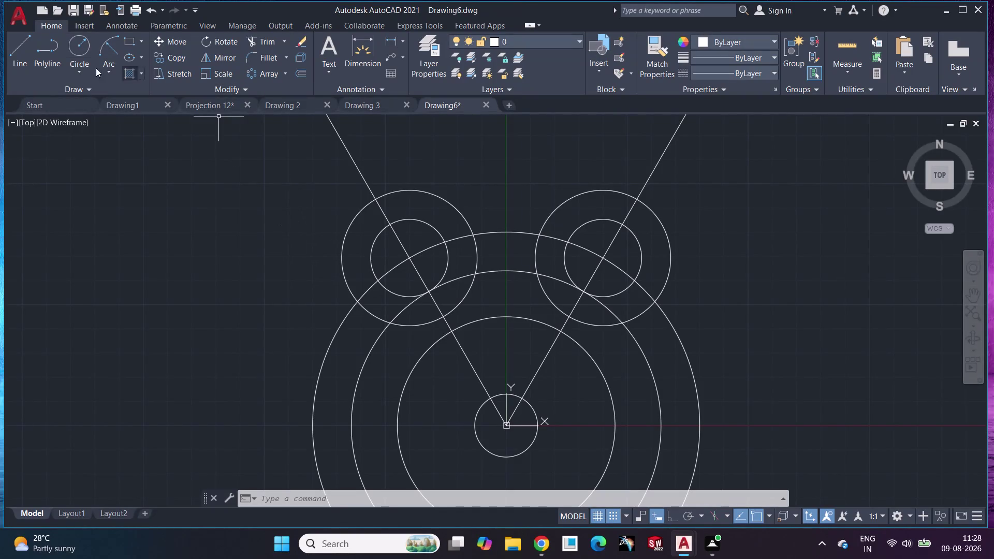
Draw radius-108 and radius-96 circles sharing the central circle's centre.
click(73, 46)
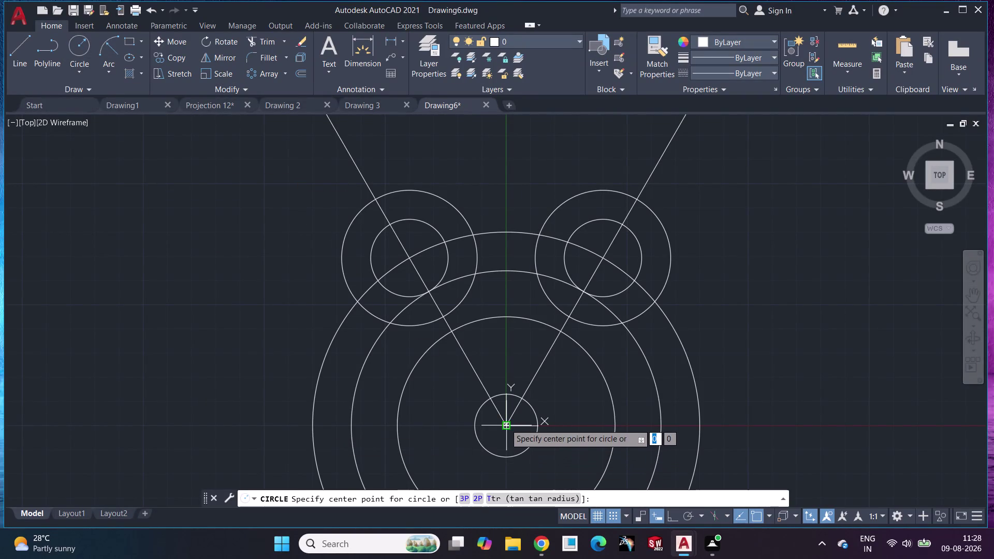
click(505, 424)
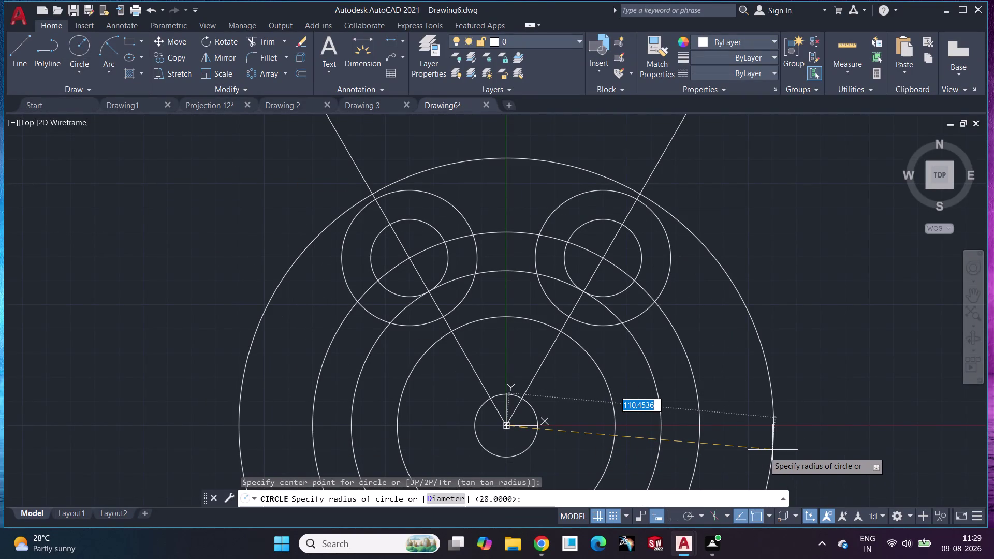
middle_drag(760, 450, 752, 389)
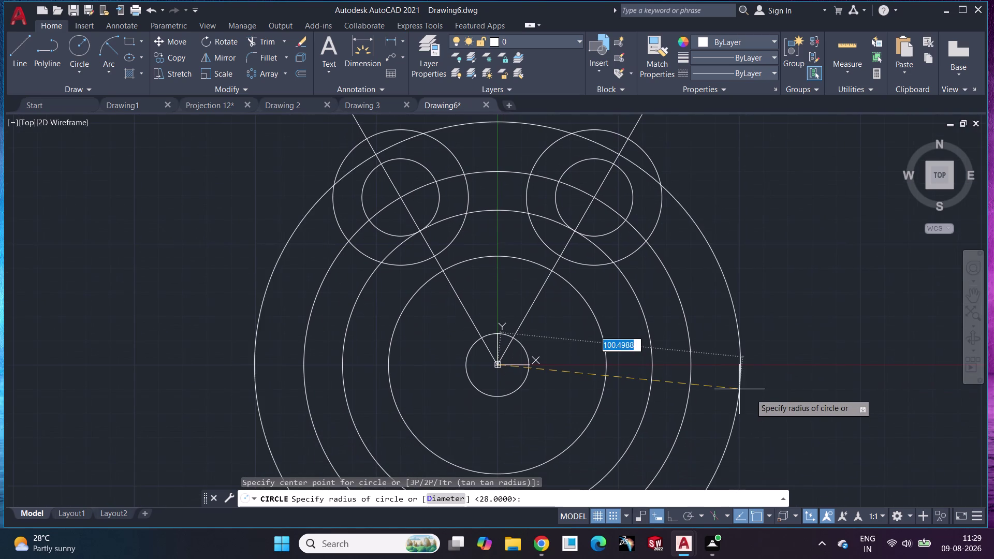
text(108)
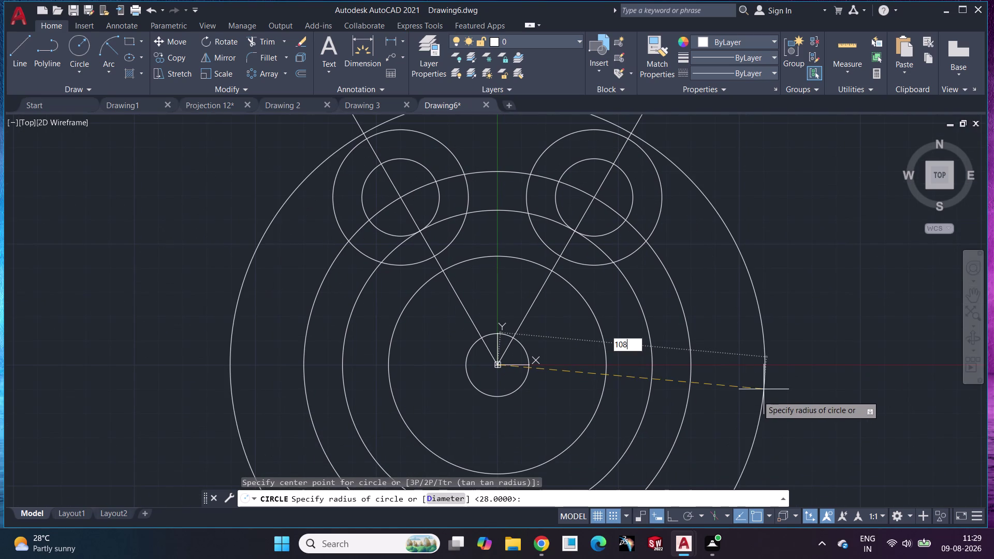
key(Return)
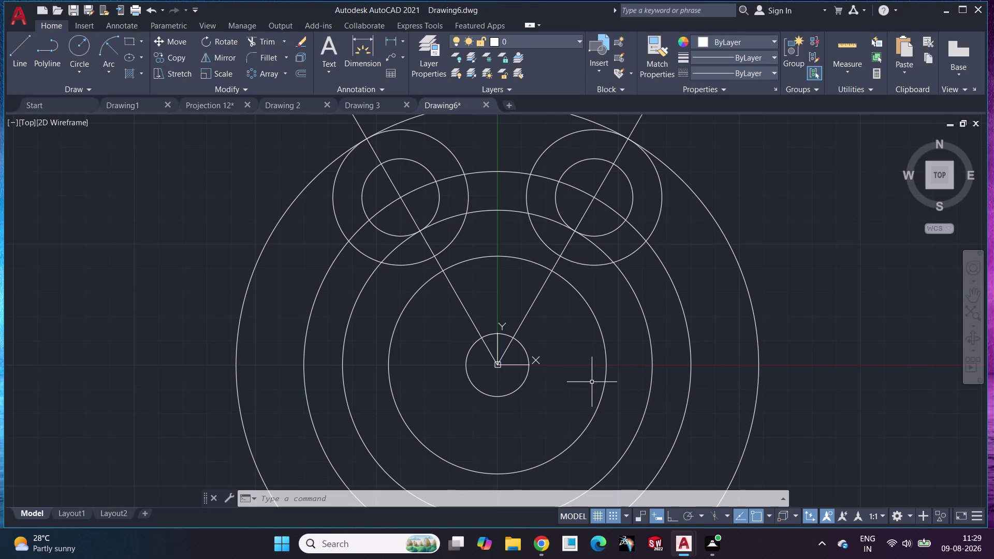
click(77, 44)
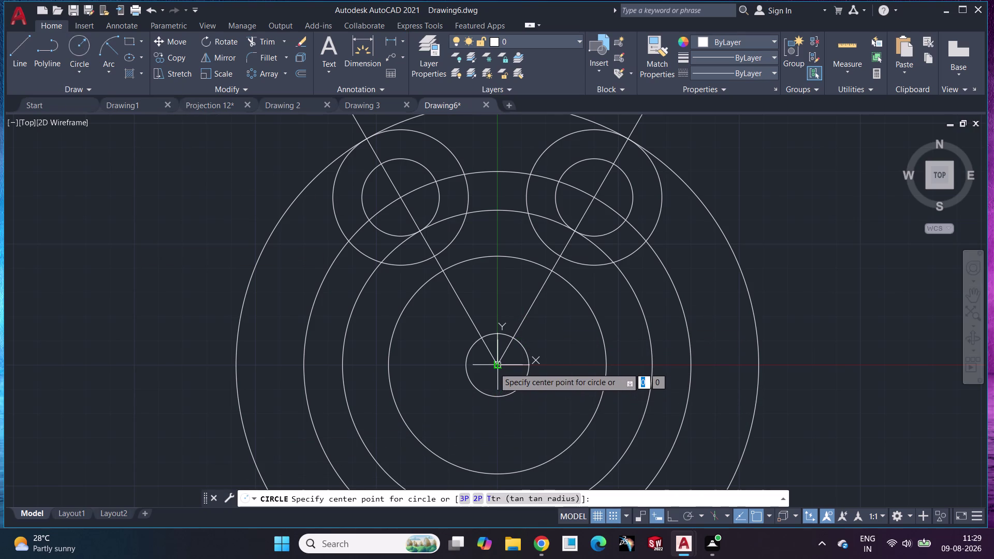
drag(494, 367, 510, 385)
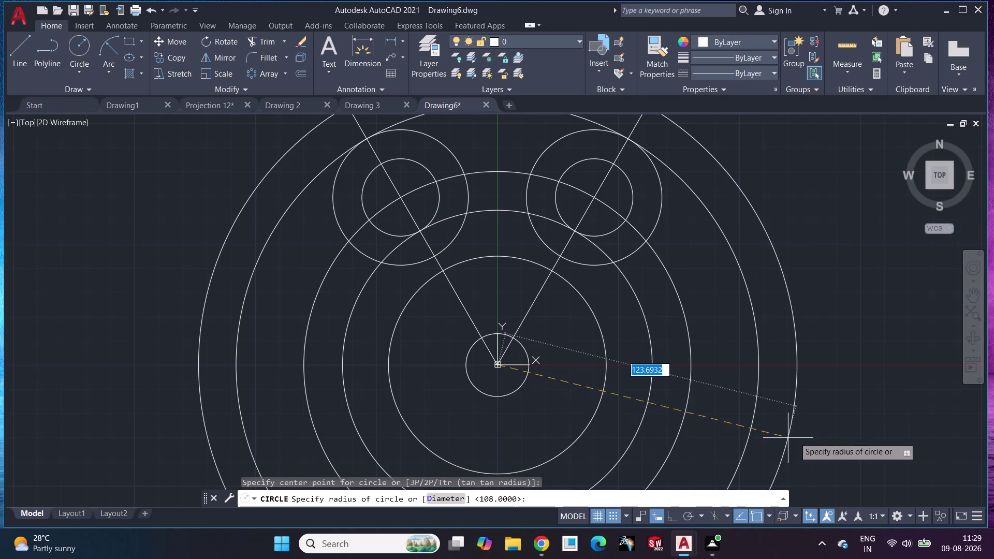
text(96)
key(Return)
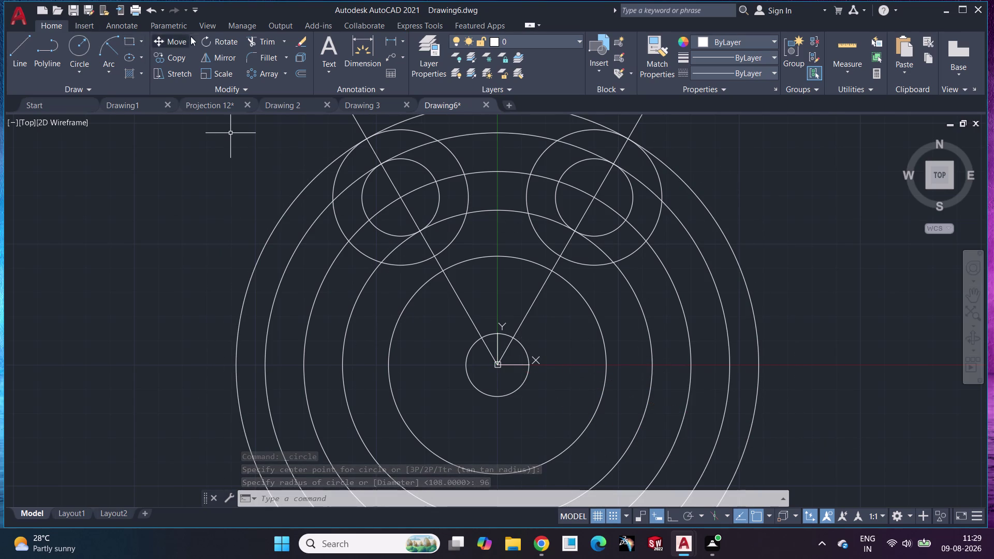
click(268, 44)
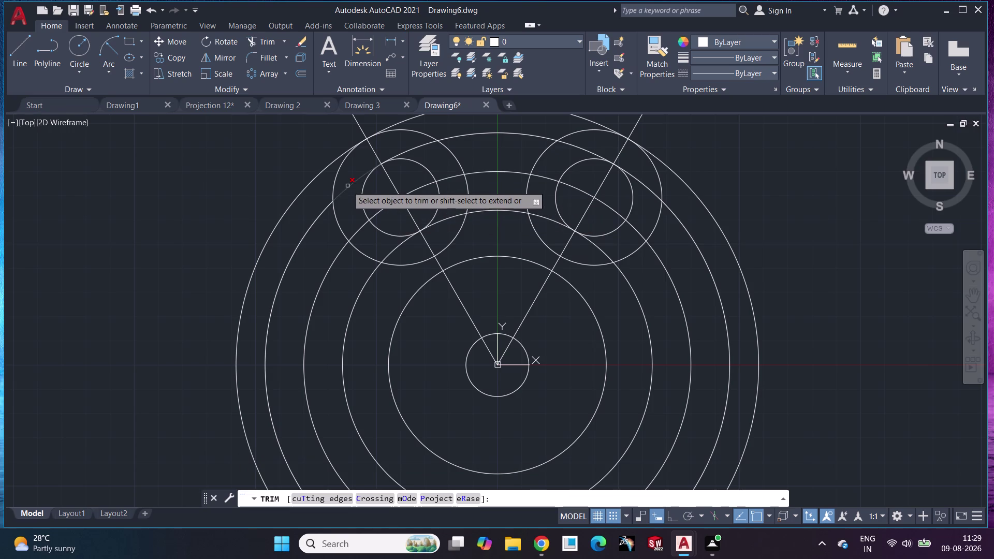
click(347, 186)
click(362, 230)
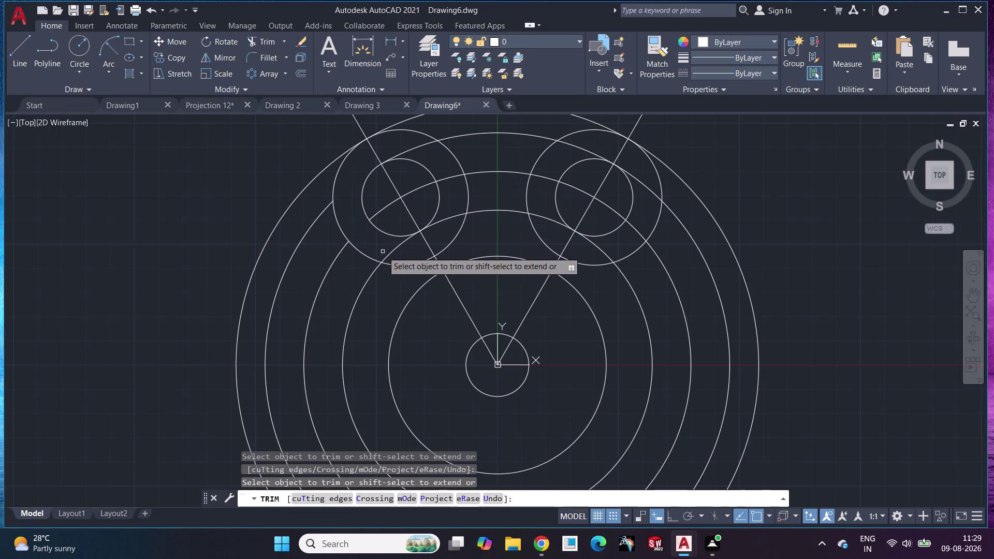
click(395, 250)
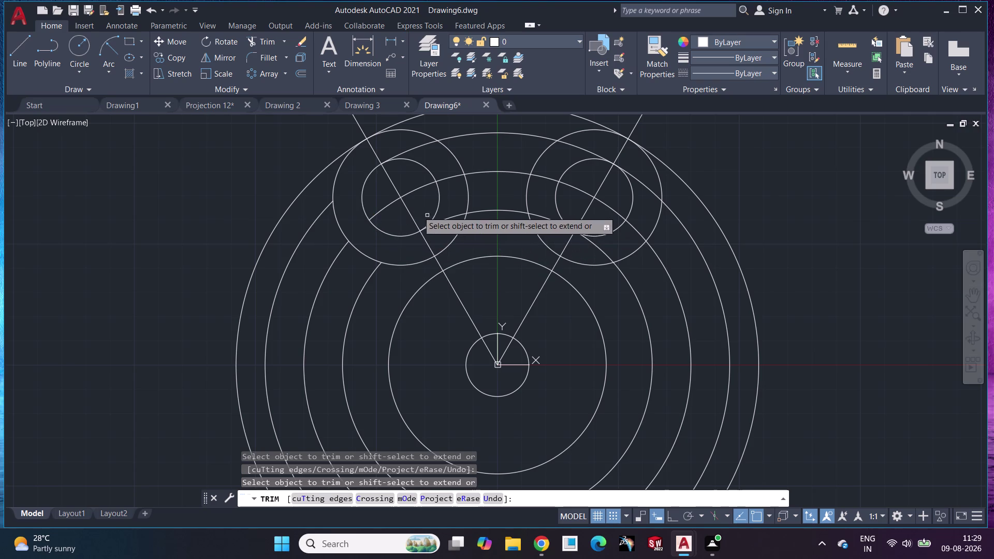
click(418, 191)
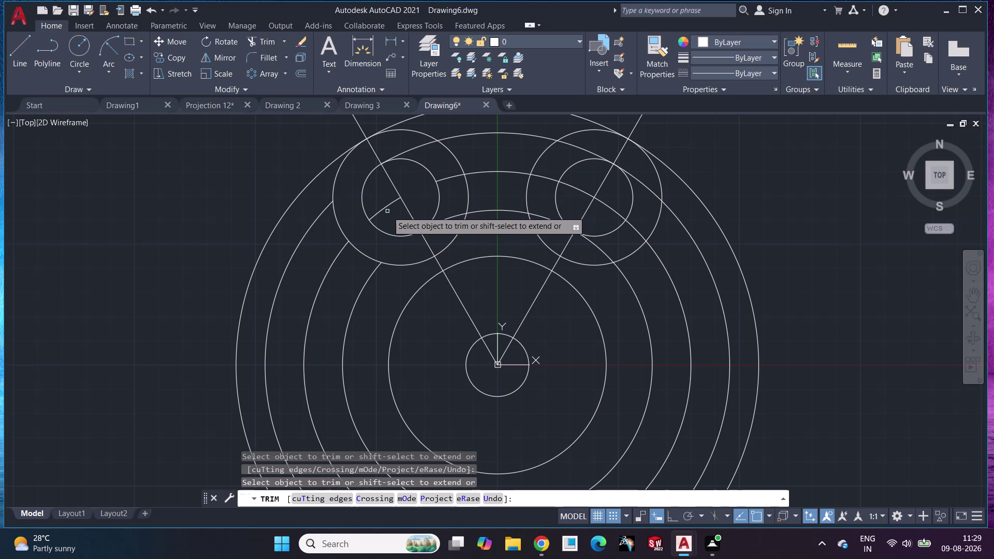
click(385, 209)
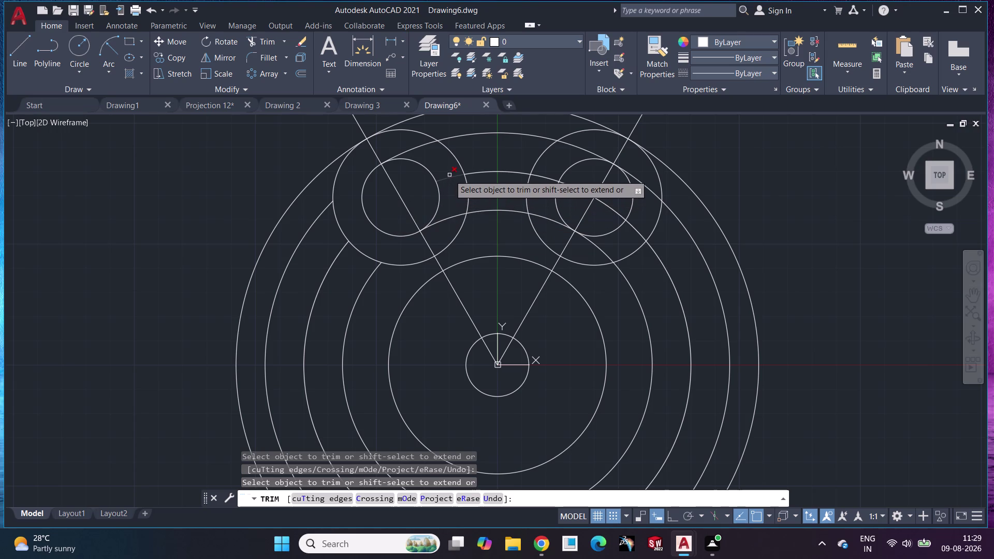
click(450, 177)
middle_drag(515, 176, 464, 239)
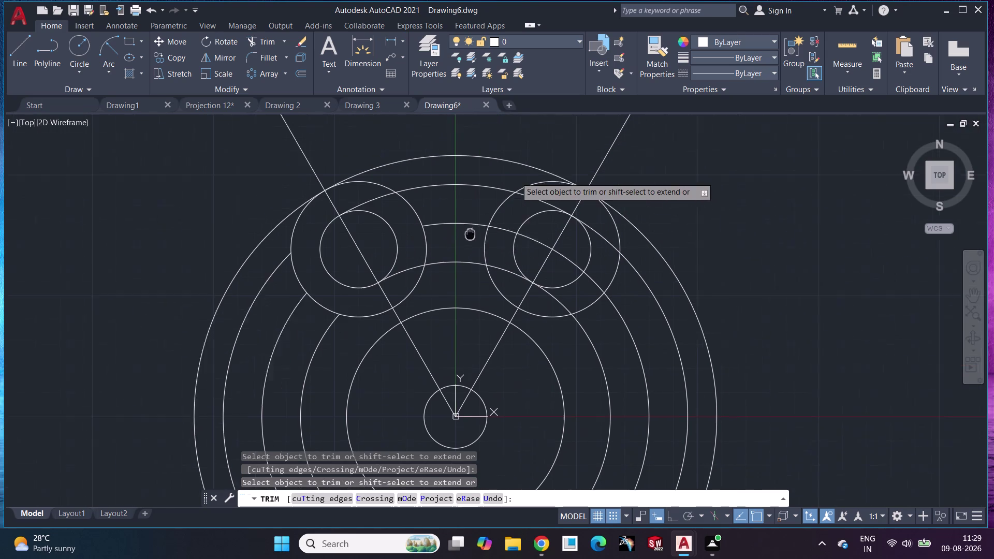
middle_drag(464, 239, 446, 251)
click(386, 228)
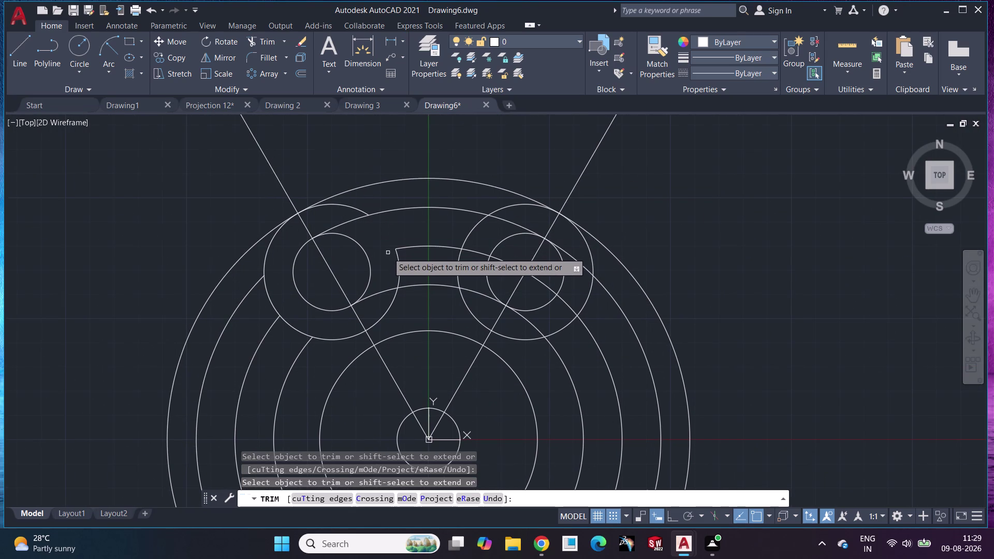
click(396, 263)
click(414, 249)
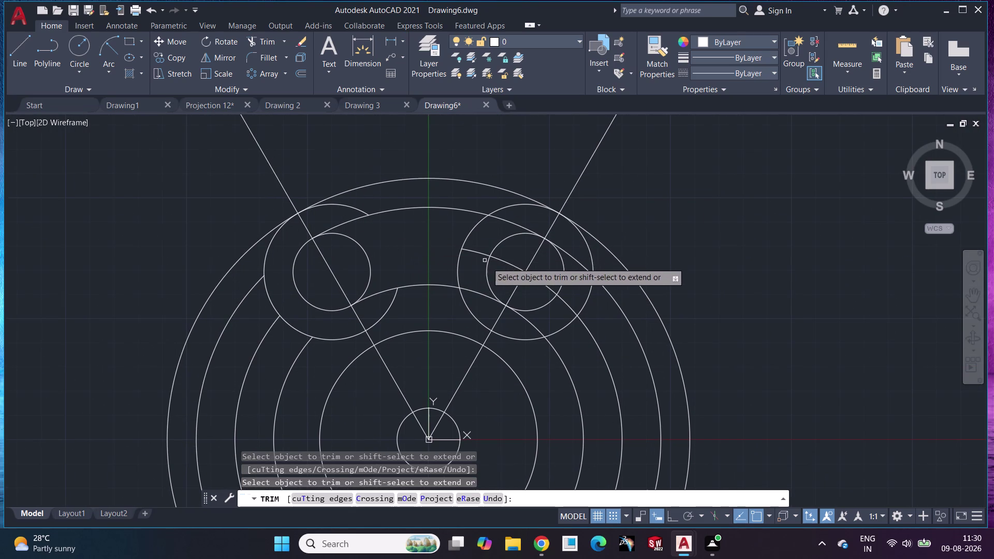
click(474, 232)
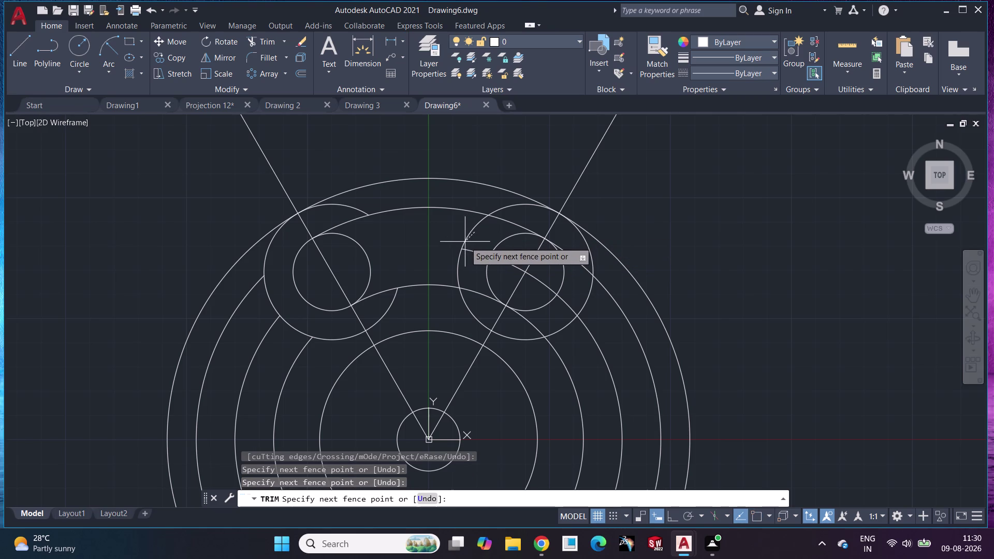
key(Escape)
key(space)
click(472, 232)
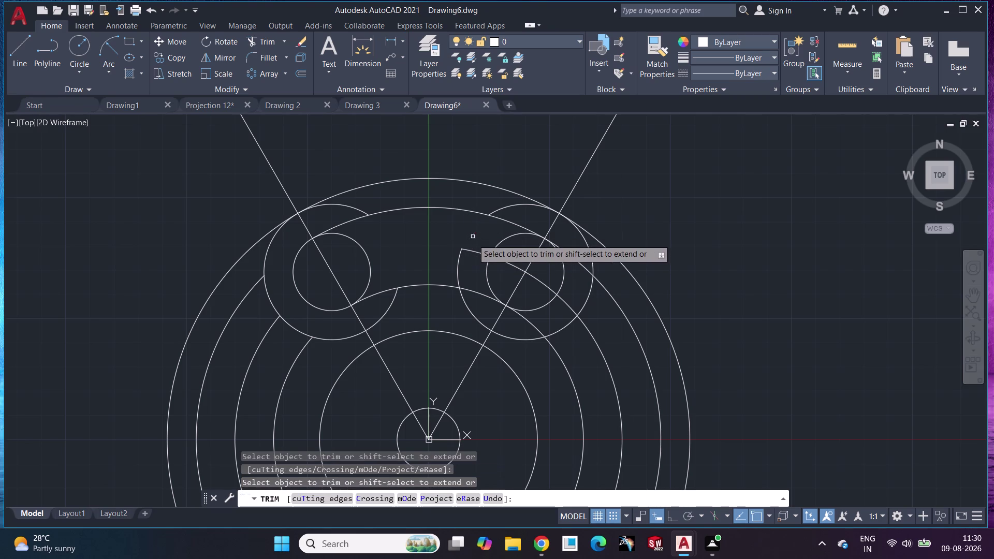
click(457, 266)
click(471, 249)
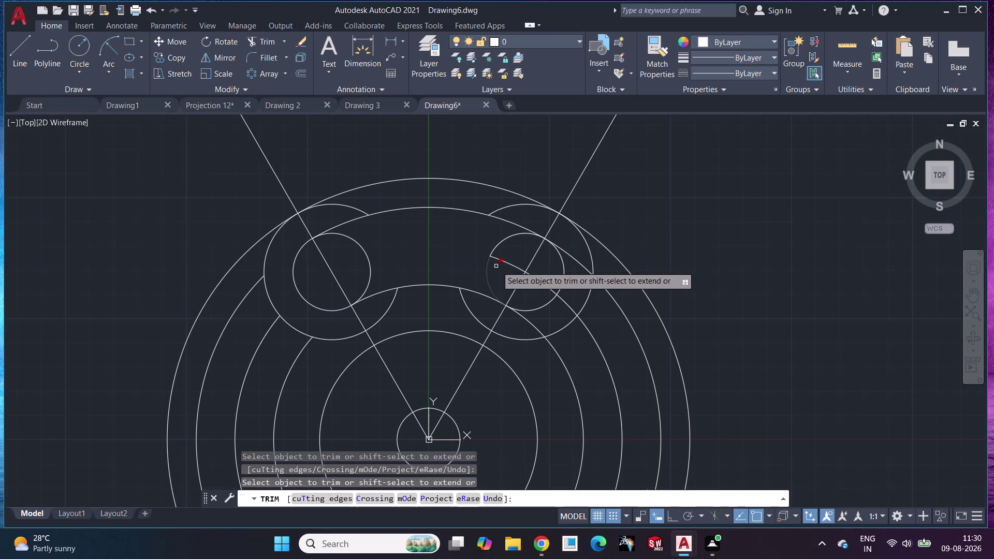
click(508, 262)
click(546, 287)
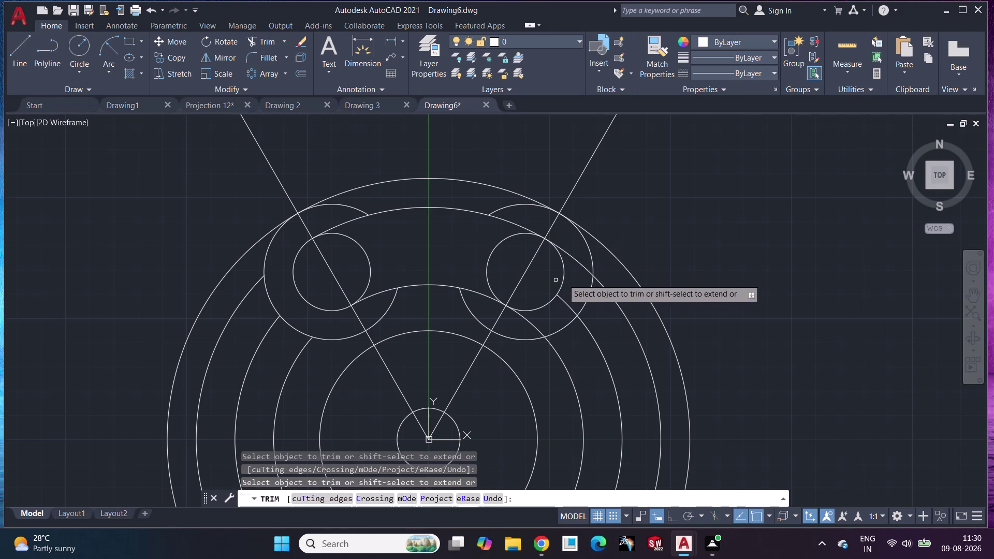
click(519, 204)
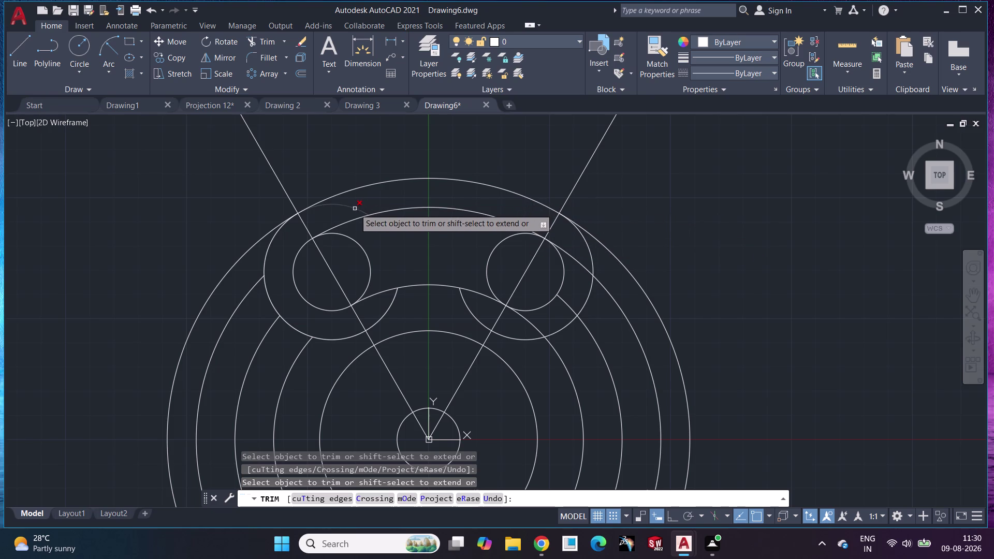
click(355, 210)
middle_drag(450, 307, 451, 278)
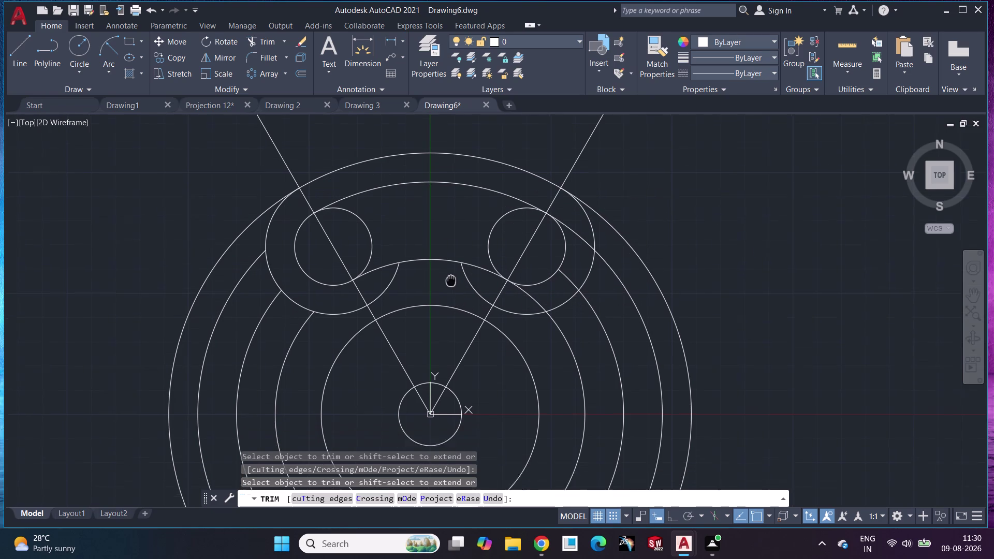
middle_drag(451, 278, 449, 266)
click(573, 217)
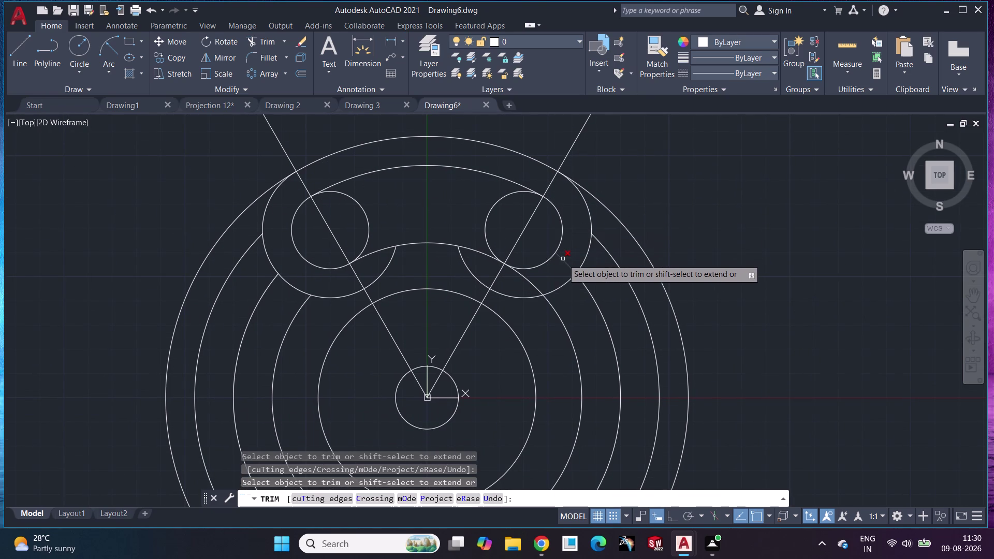
click(562, 259)
click(531, 282)
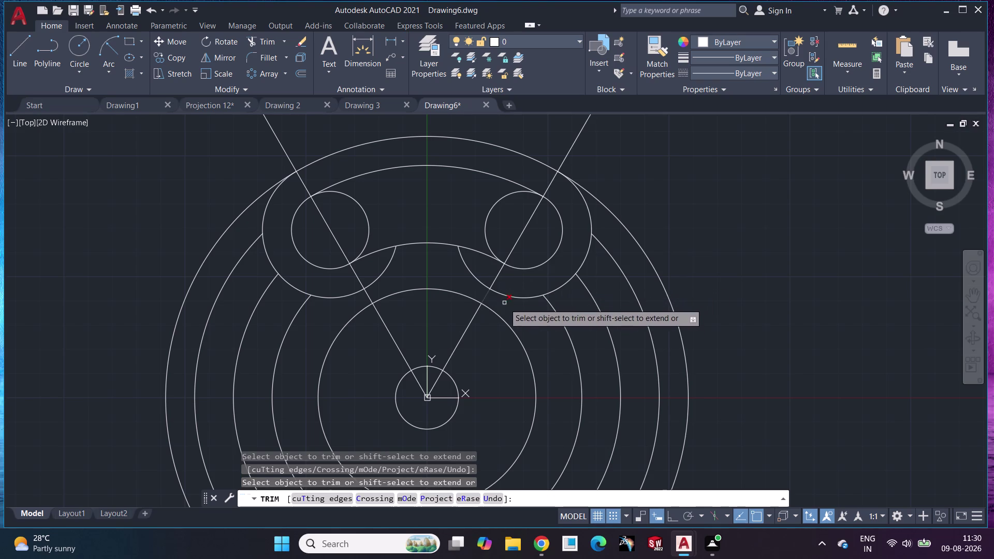
click(568, 151)
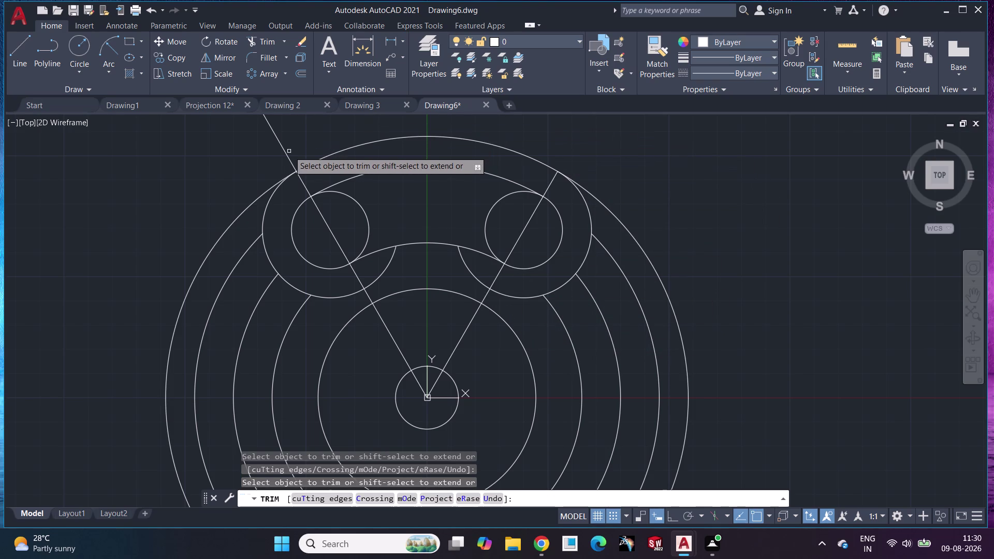
click(289, 154)
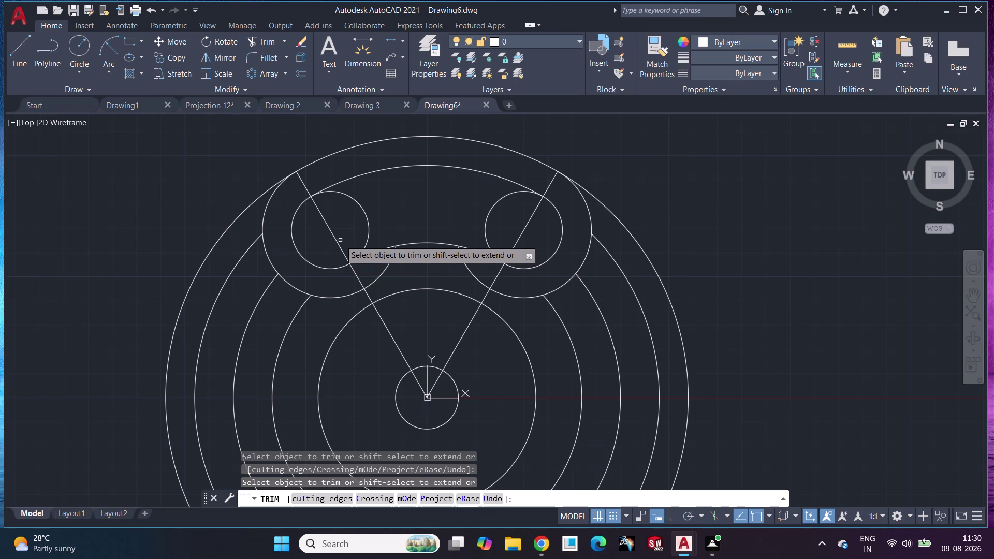
key(ctrl+z)
key(ctrl+z)
key(ctrl+z)
key(ctrl+z)
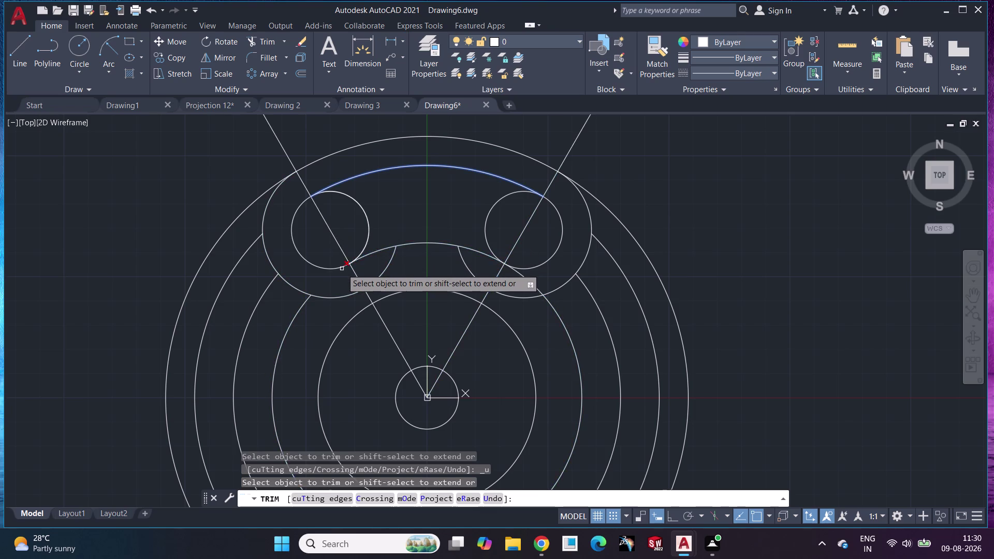
key(ctrl+z)
key(ctrl+z)
key(ctrl+z)
key(ctrl+z)
key(ctrl+z)
key(ctrl+z)
key(ctrl+z)
key(ctrl+z)
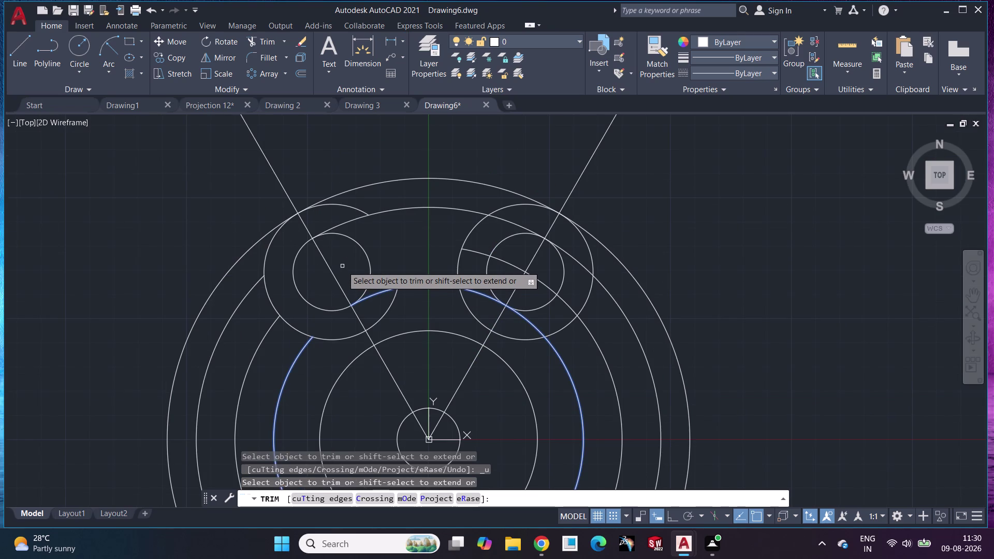
key(ctrl+z)
key(ctrl+z)
key(ctrl+z)
key(ctrl+z)
key(ctrl+z)
key(ctrl+z)
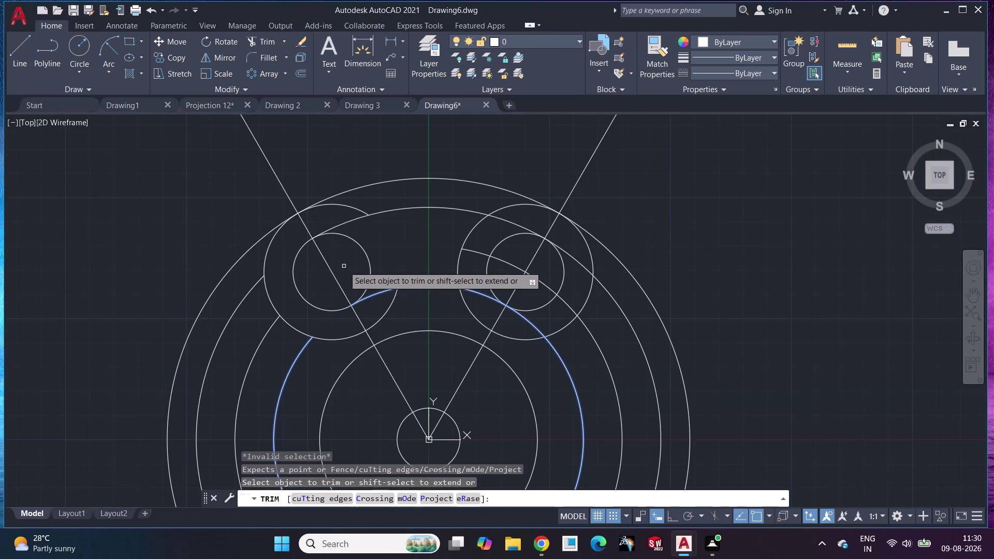
key(Escape)
key(ctrl+z)
key(ctrl+z)
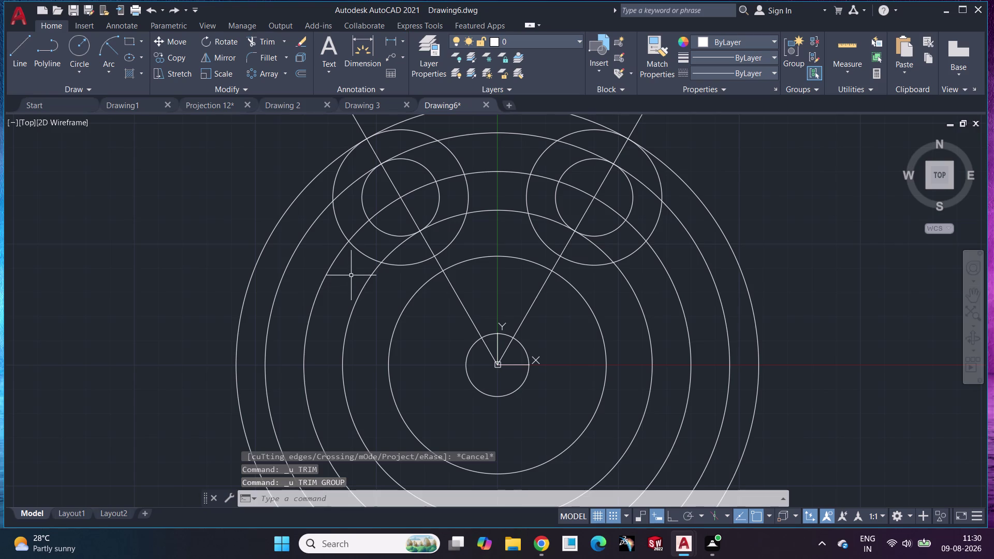
middle_drag(442, 217, 403, 277)
Trim the excess ring arcs around the left small circle.
click(259, 42)
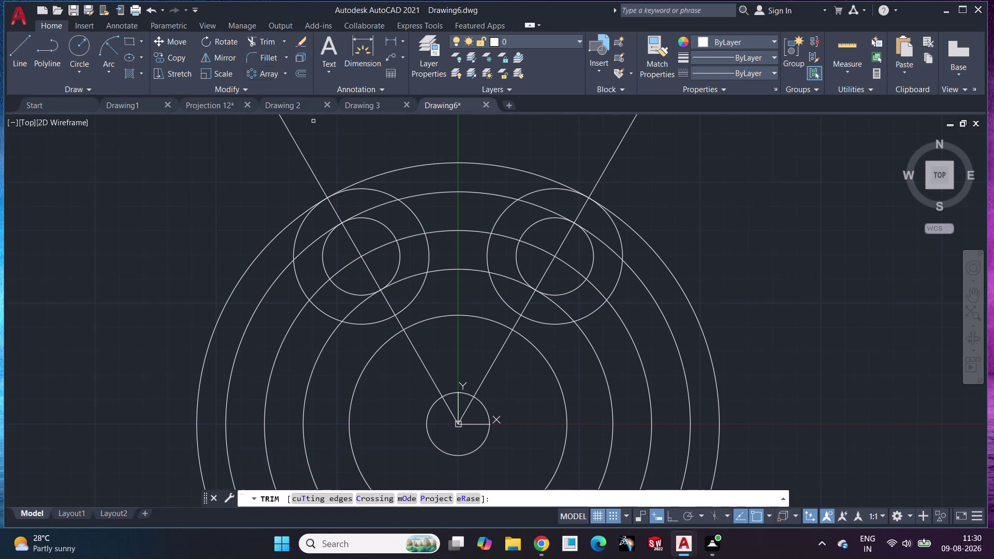
click(313, 242)
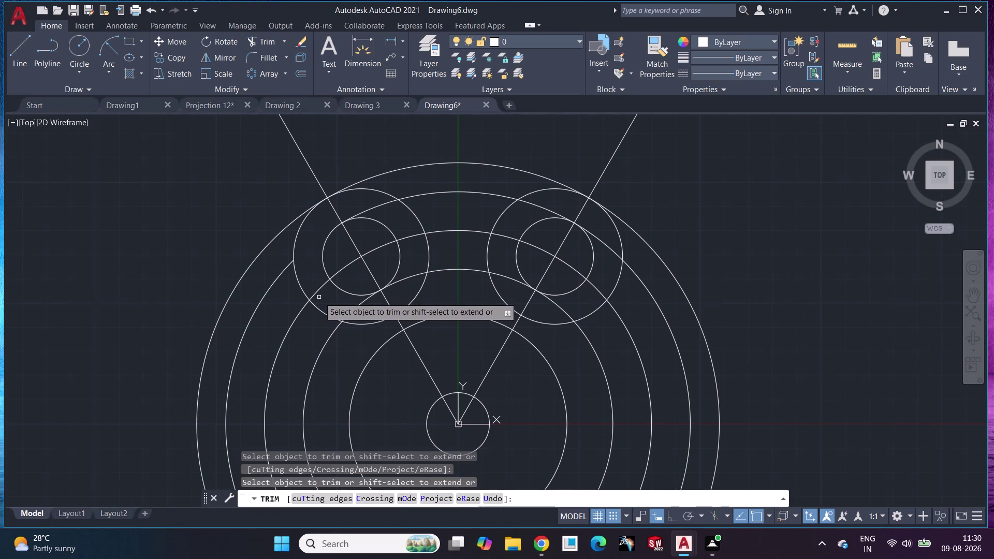
click(320, 292)
click(357, 311)
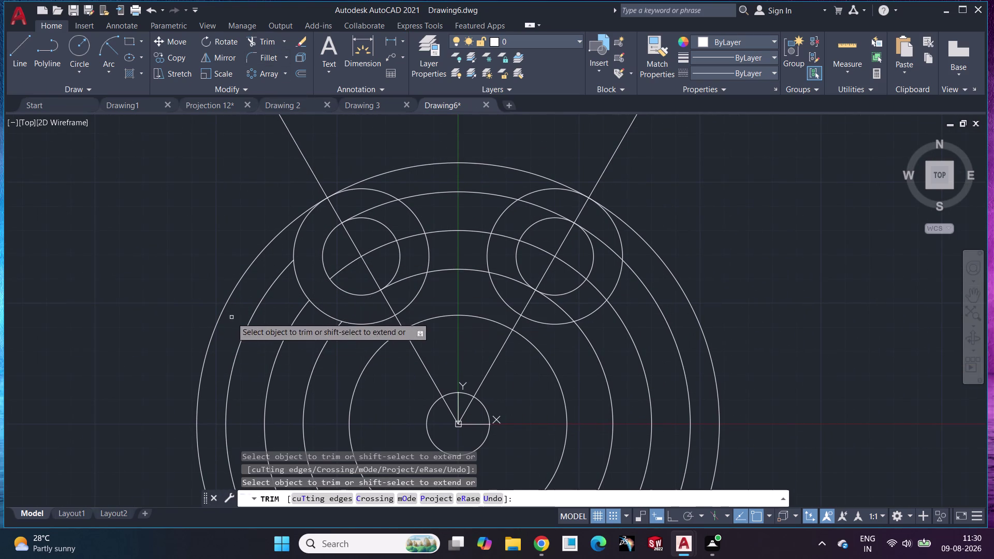
click(257, 313)
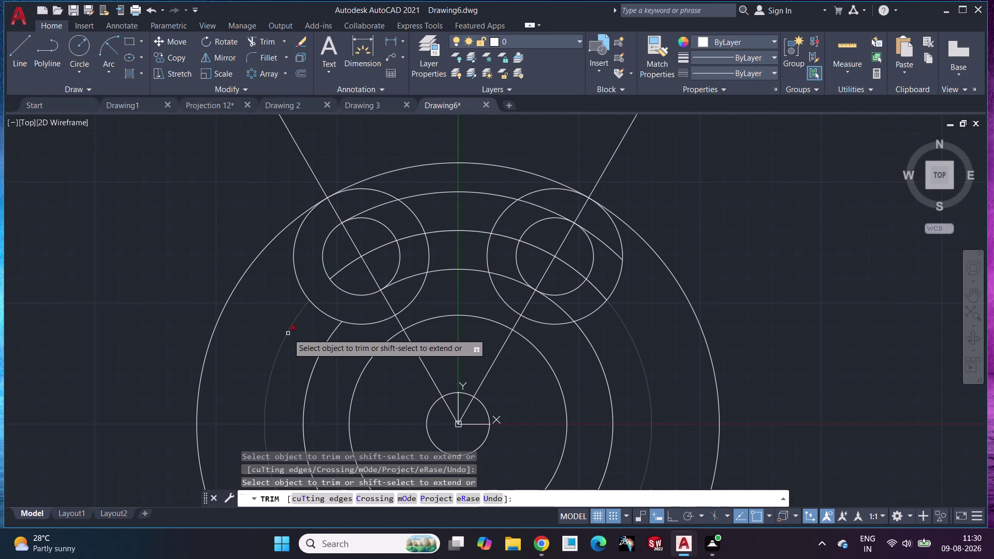
click(287, 333)
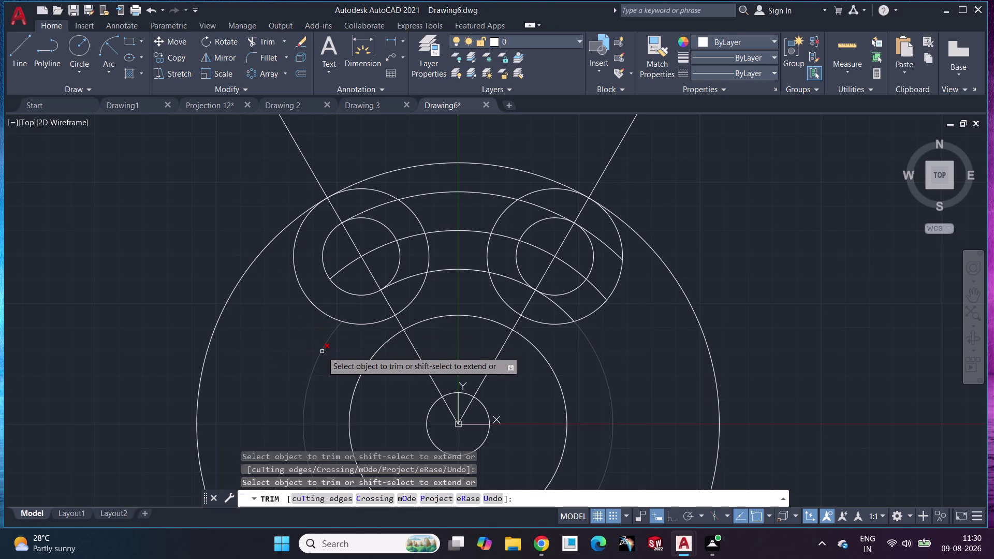
click(323, 352)
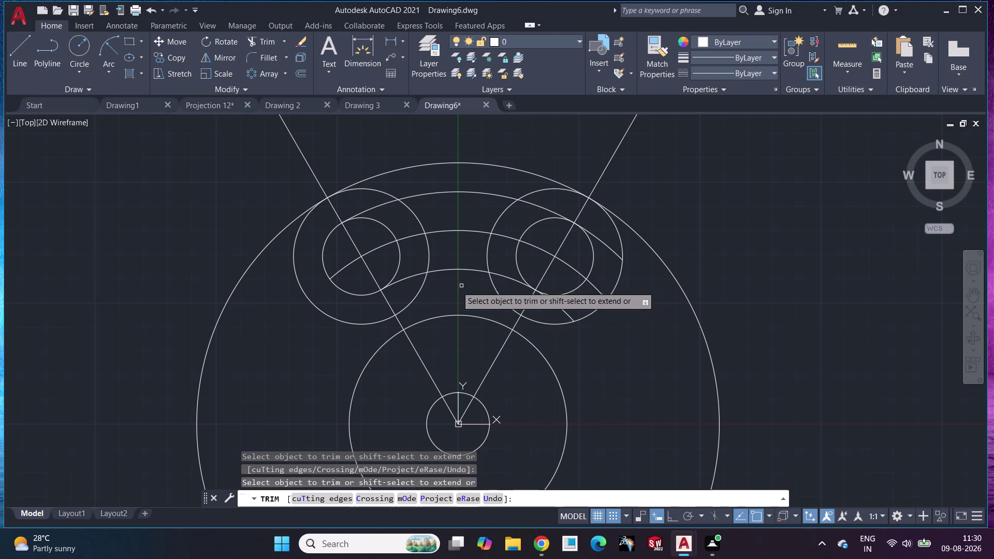
Trim the excess arcs around the right small circle, inside the band and the large outer ring.
click(614, 249)
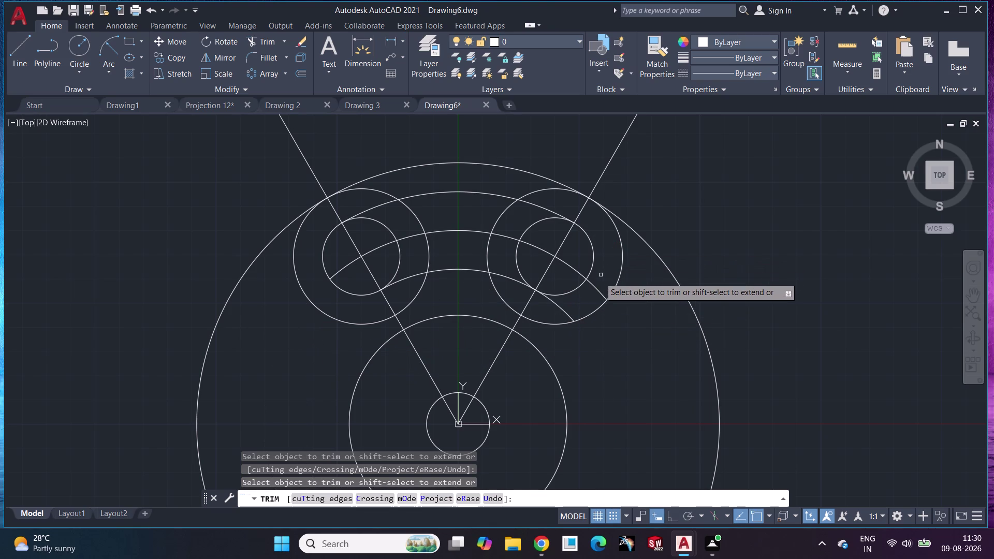
click(597, 292)
click(563, 313)
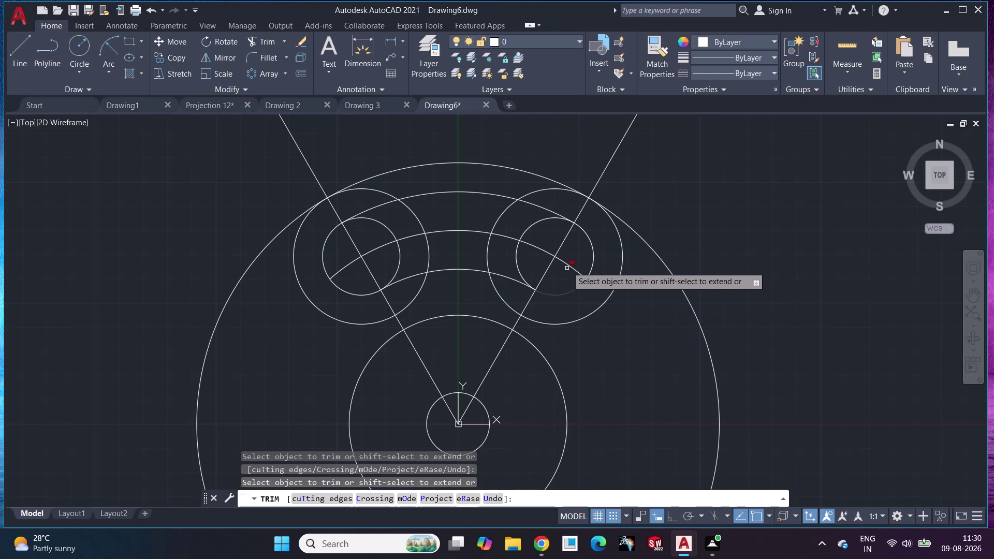
click(413, 216)
click(428, 258)
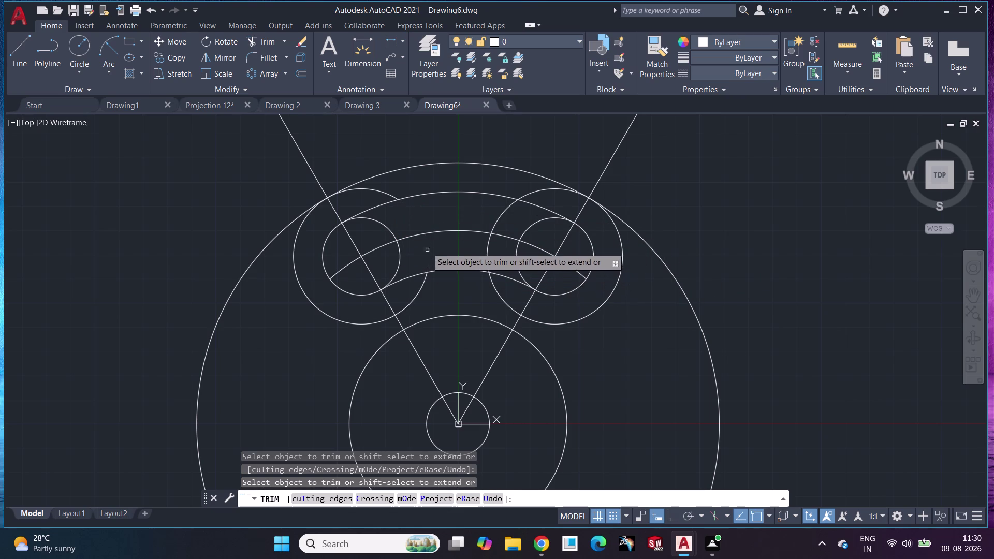
click(382, 195)
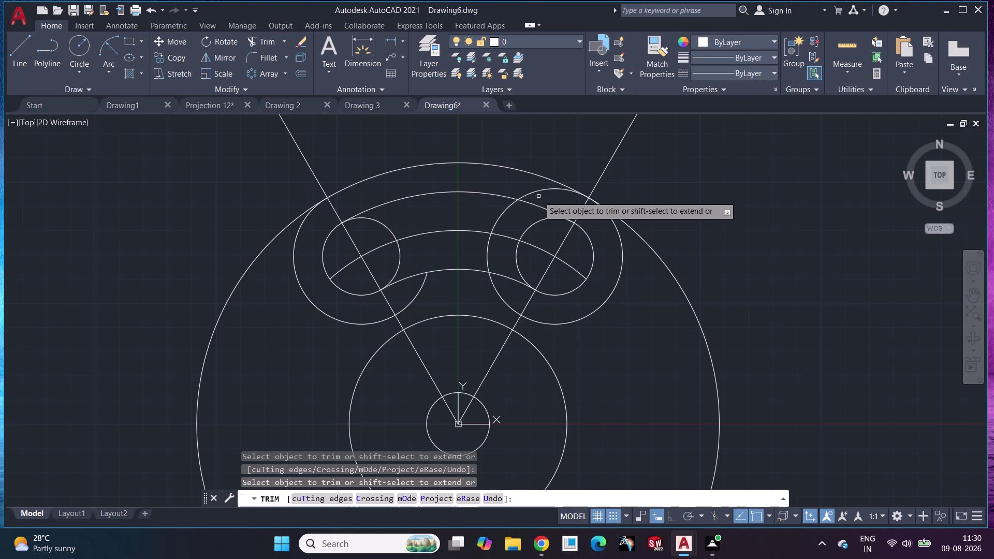
click(538, 193)
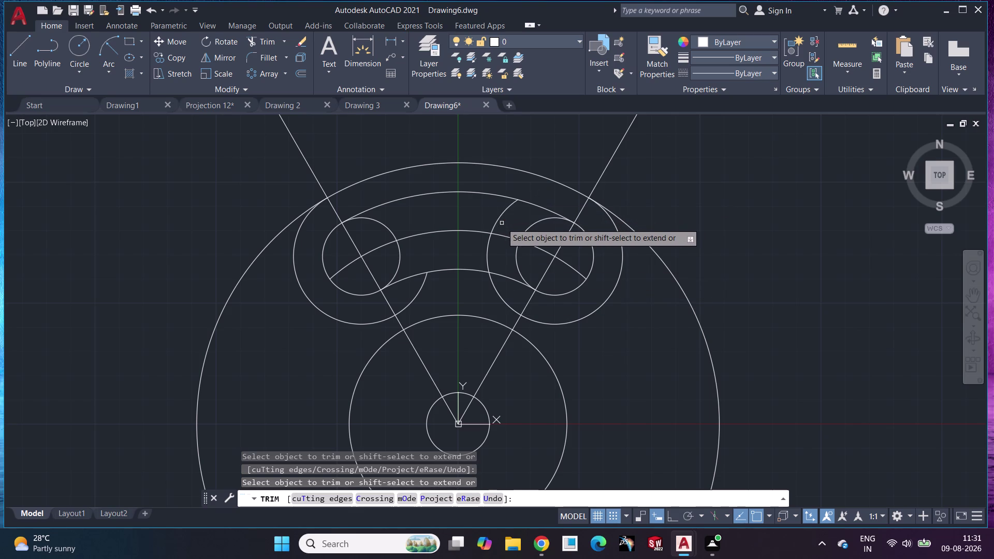
click(502, 217)
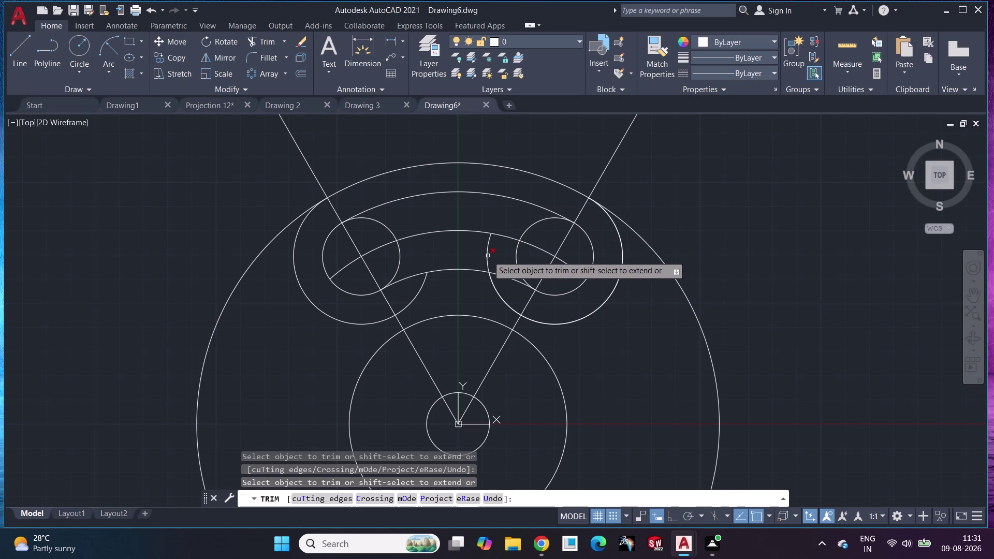
click(488, 256)
click(649, 244)
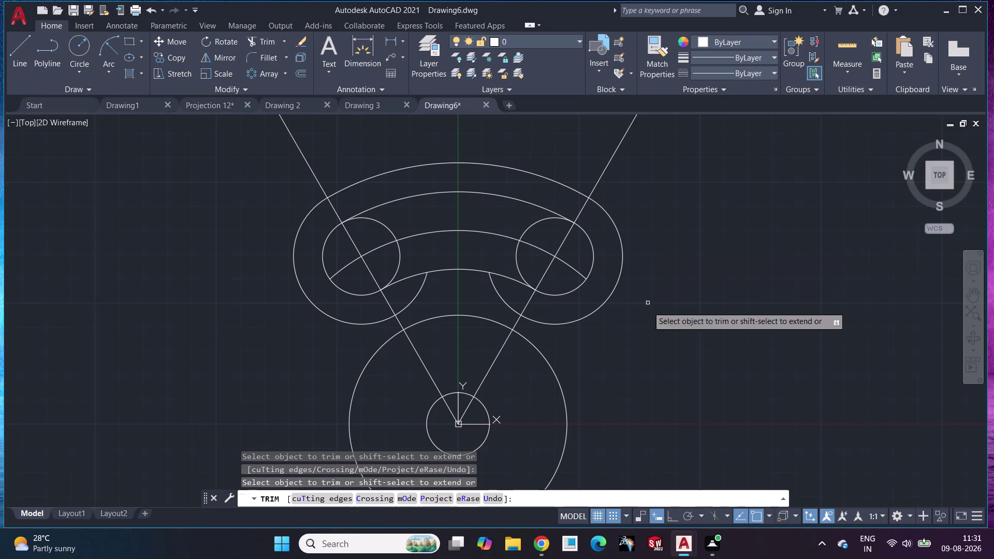
Pan and zoom to review the trimmed band, then end Trim.
middle_drag(648, 320, 641, 226)
scroll(down, 3)
middle_drag(650, 278, 637, 306)
scroll(up, 3)
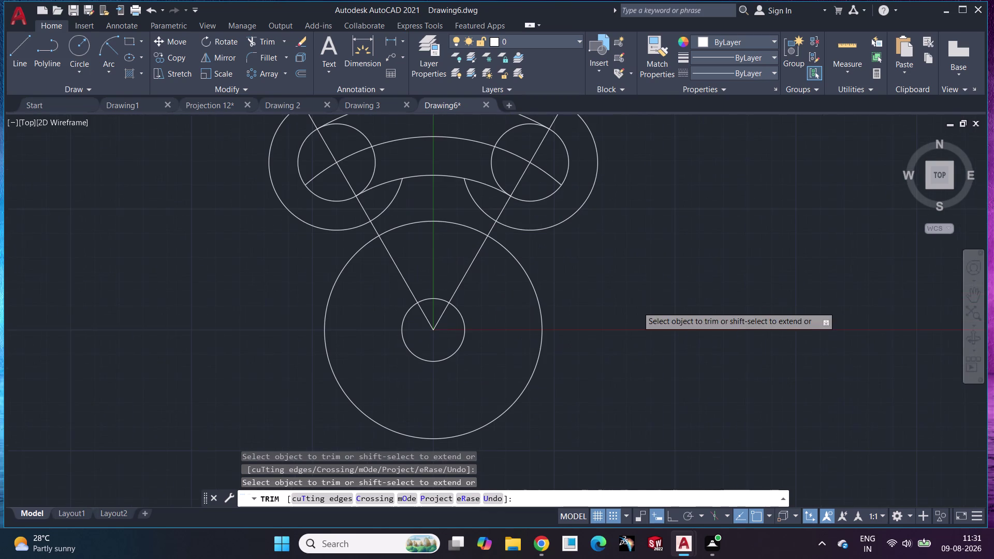
scroll(down, 3)
middle_drag(630, 321, 615, 328)
middle_click(616, 327)
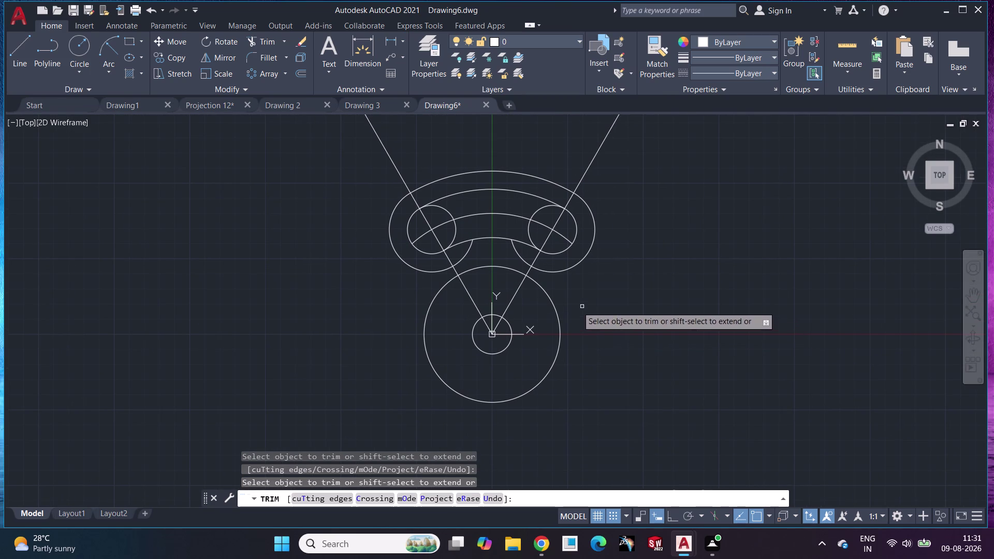
scroll(up, 3)
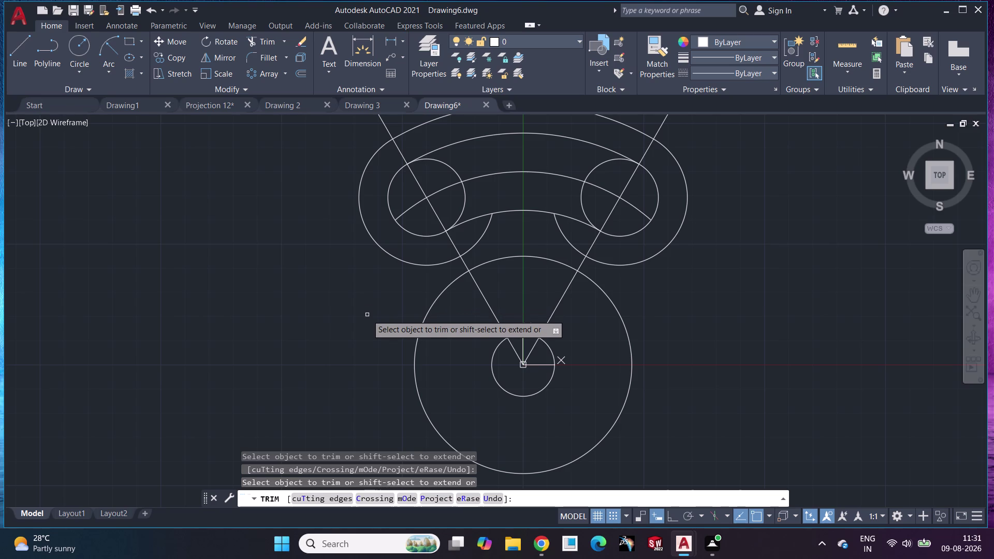
key(Escape)
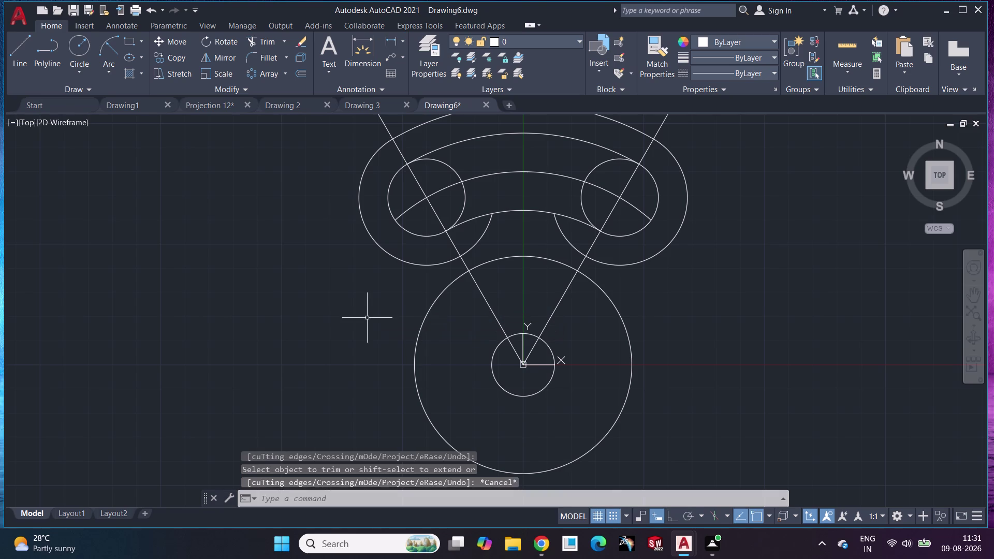
Start a Tan-Tan-Radius circle with Ortho turned on, then cancel it.
click(73, 74)
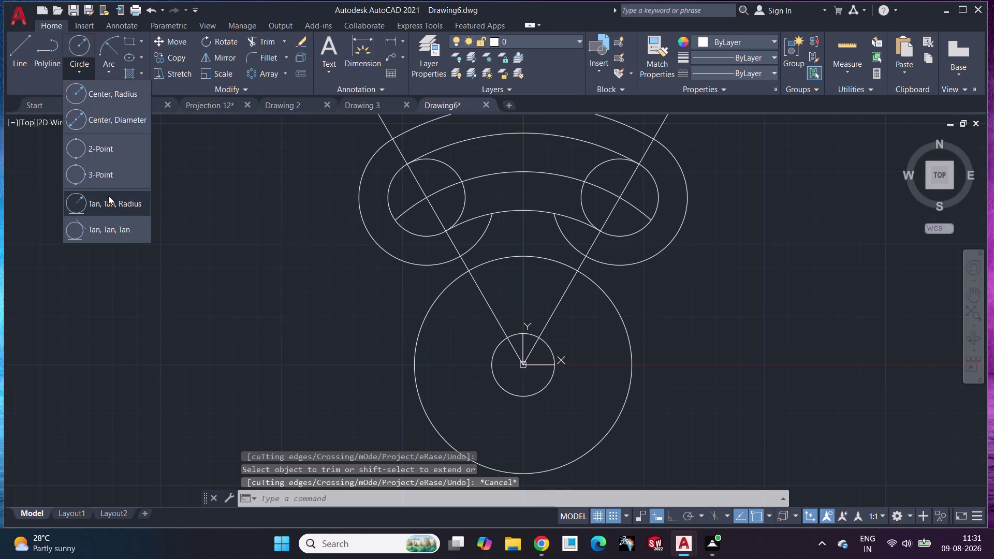
click(108, 200)
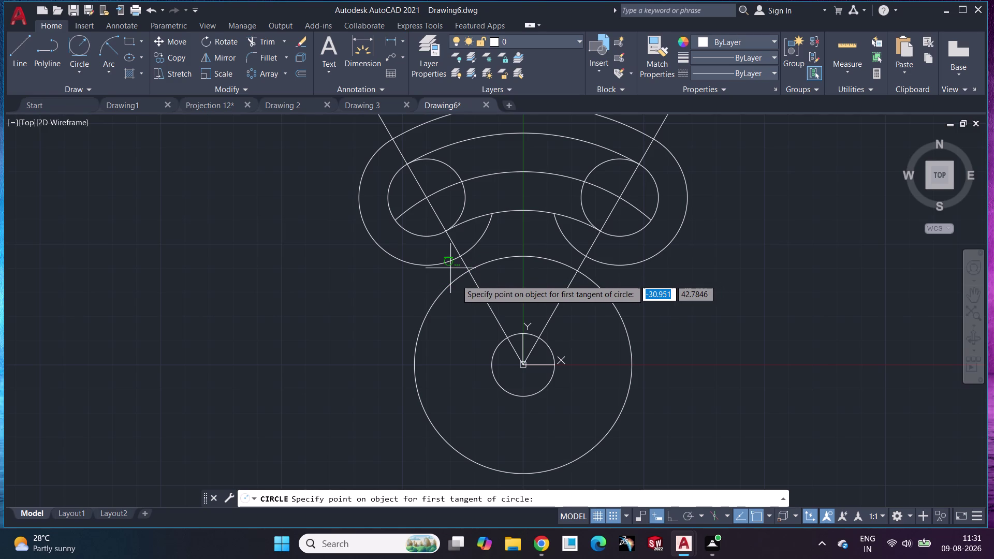
key(F8)
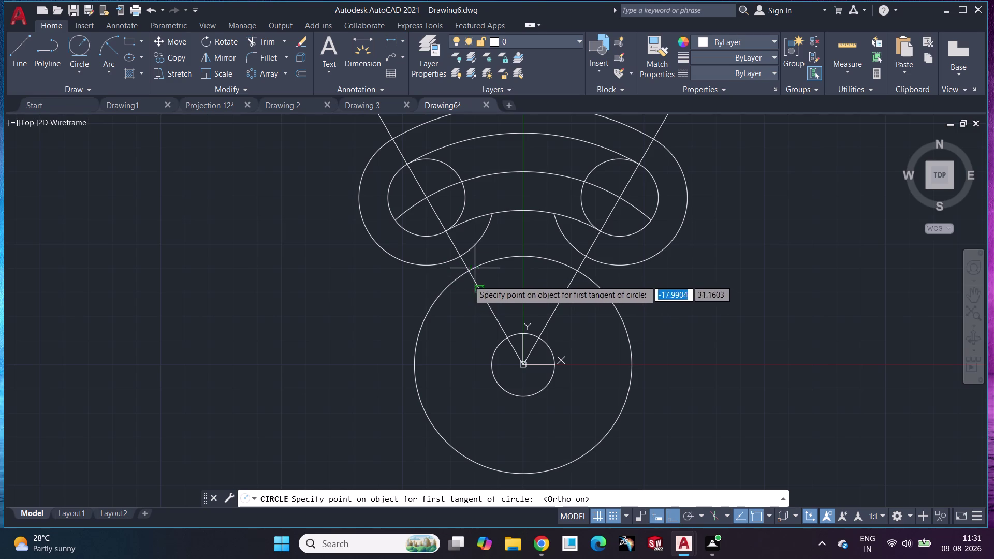
key(F12)
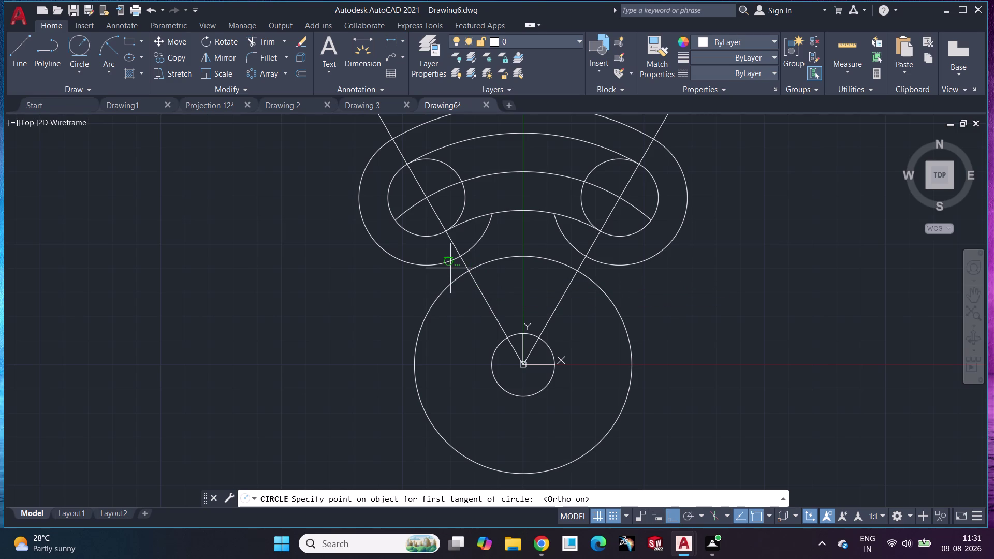
scroll(up, 3)
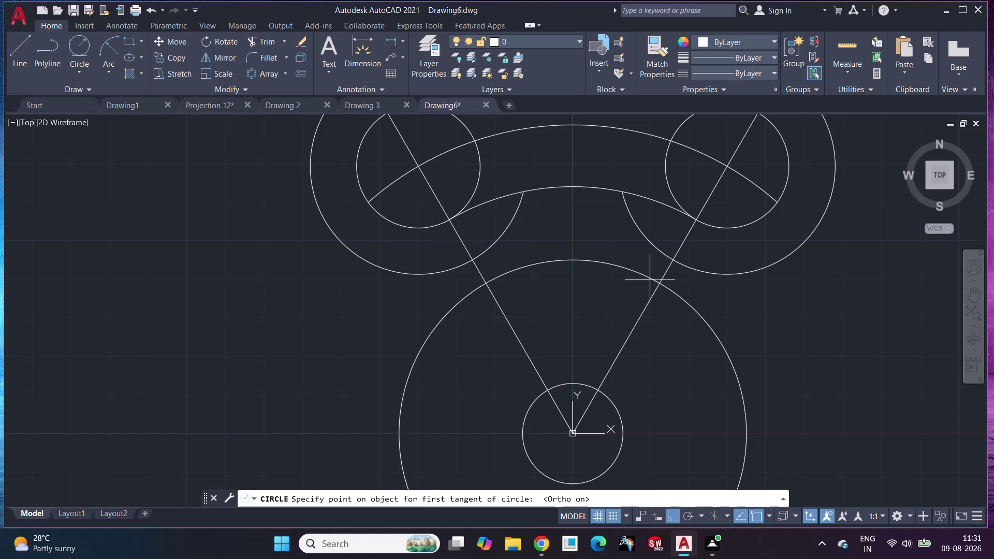
key(Escape)
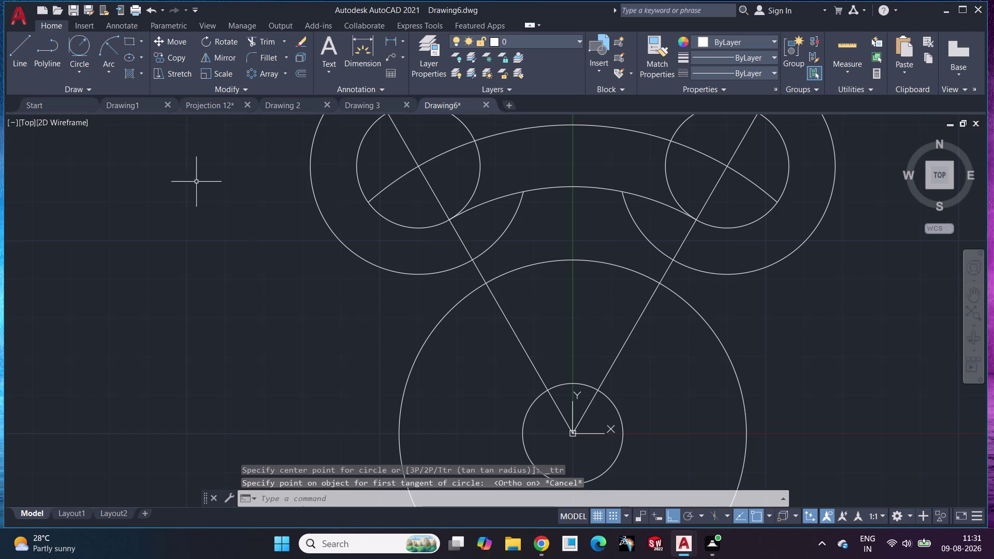
Retry a Tan-Tan-Radius circle on the band, cancel it, and toggle Ortho and object snap.
click(87, 71)
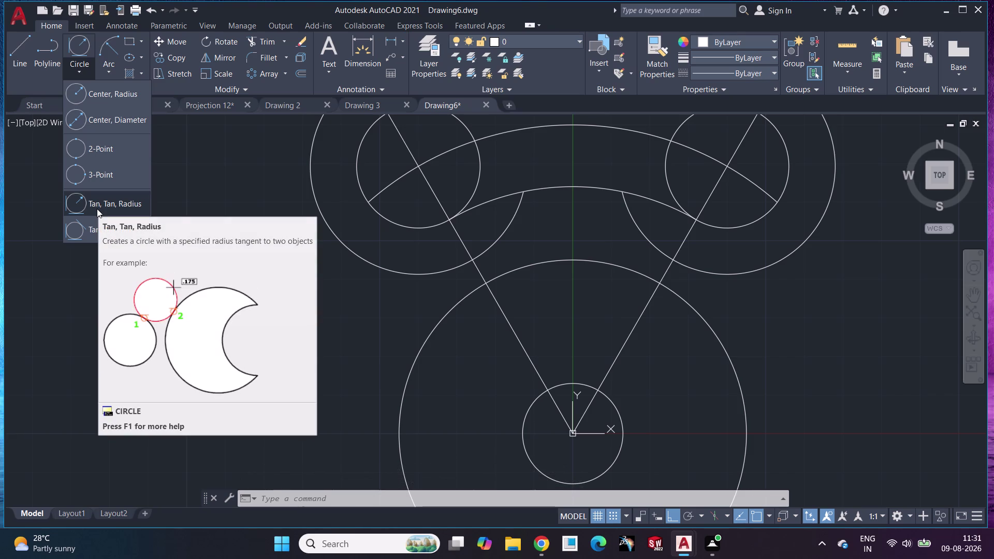
click(105, 200)
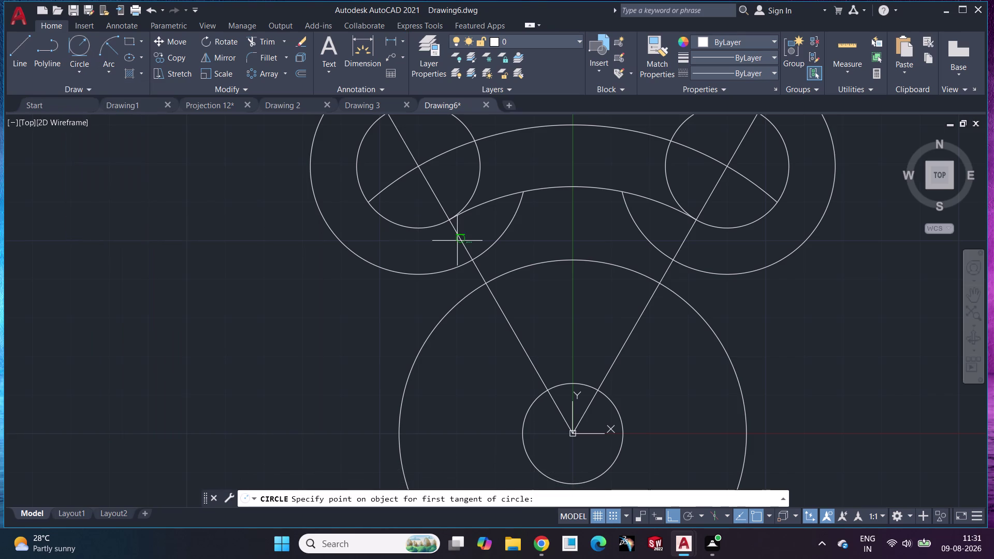
click(411, 266)
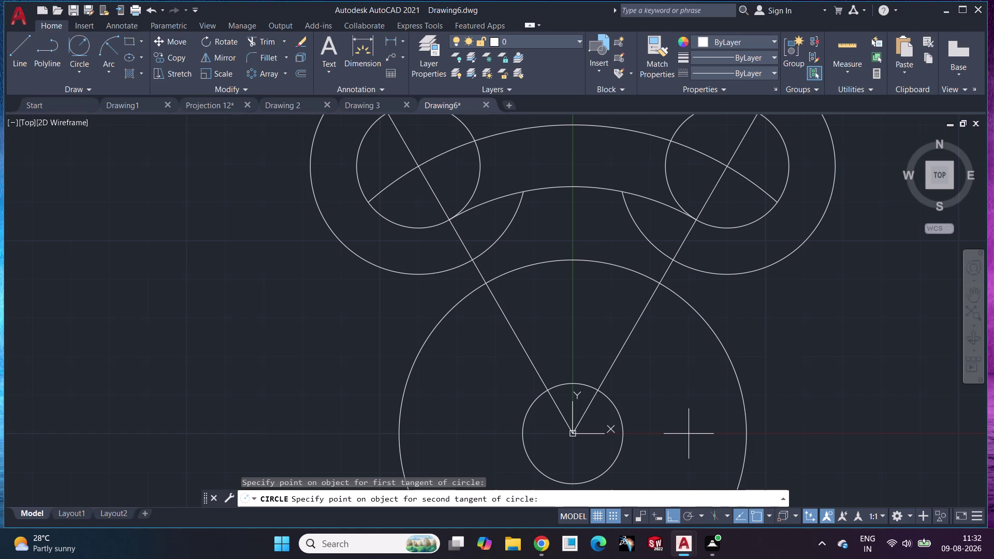
click(683, 518)
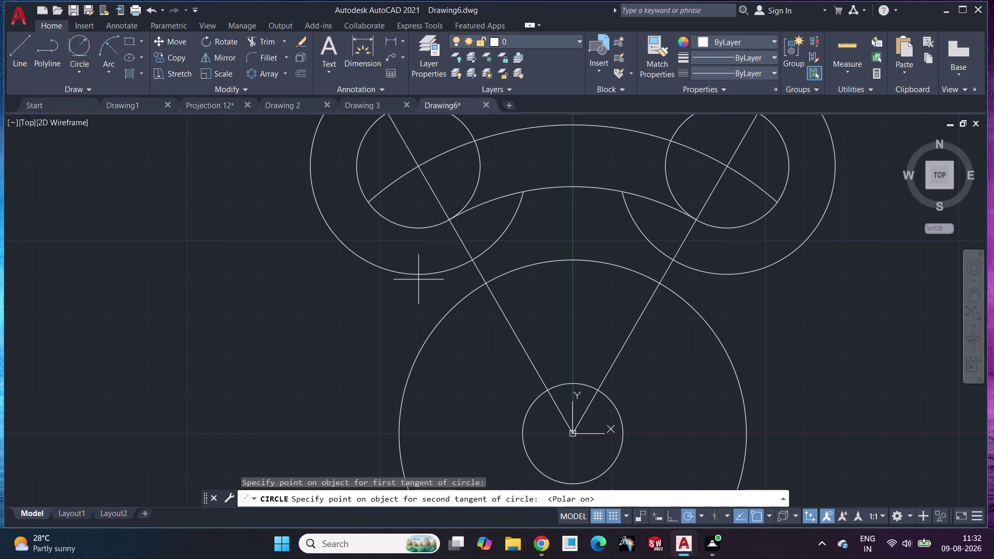
click(415, 265)
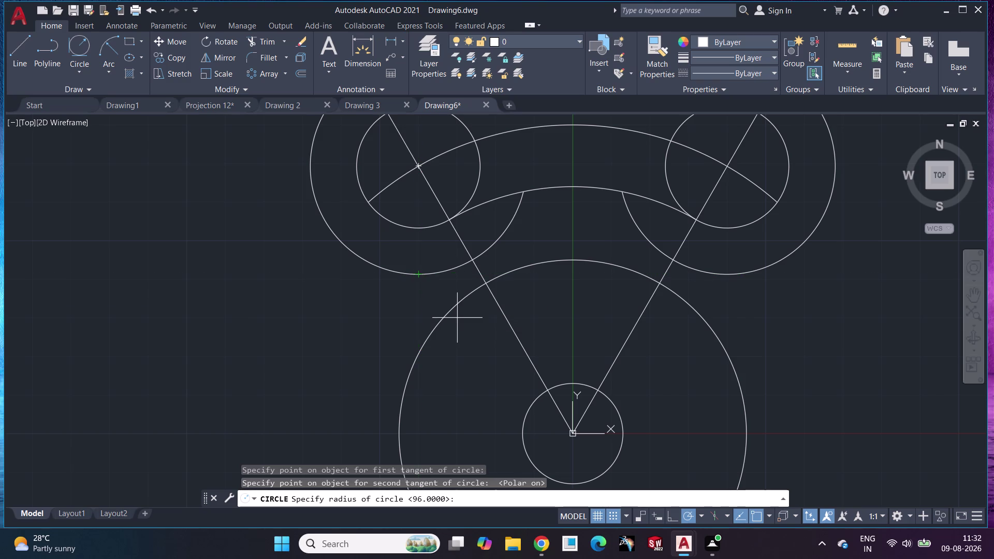
click(457, 301)
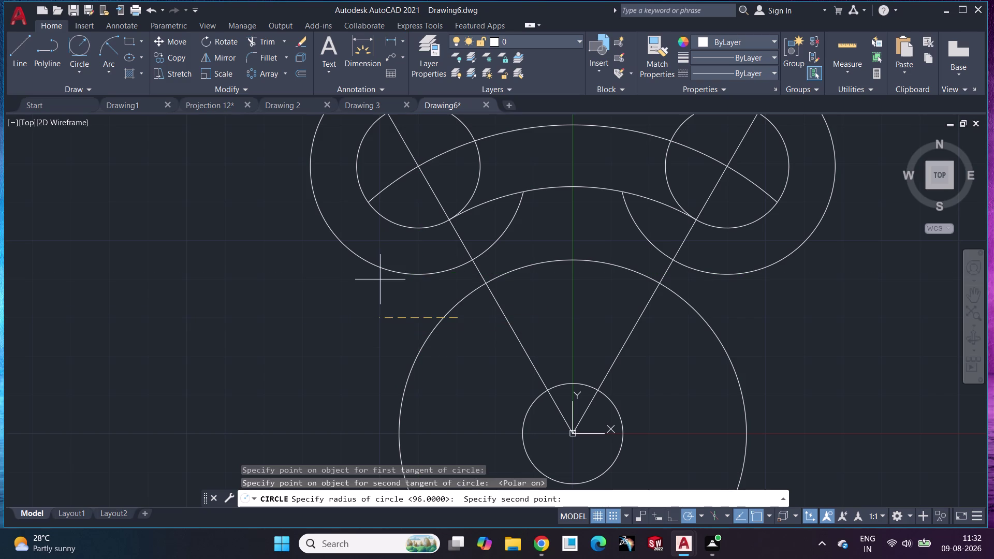
key(Escape)
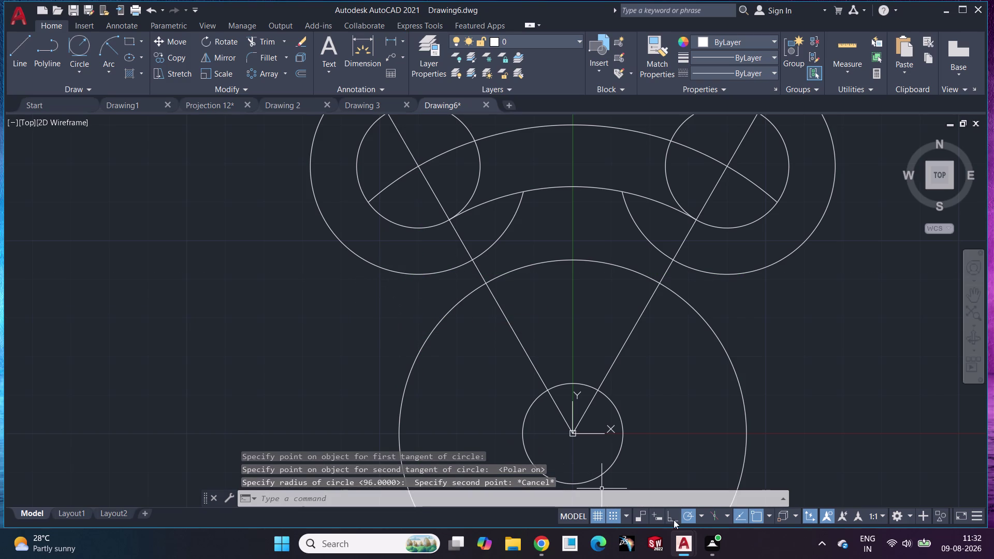
click(669, 516)
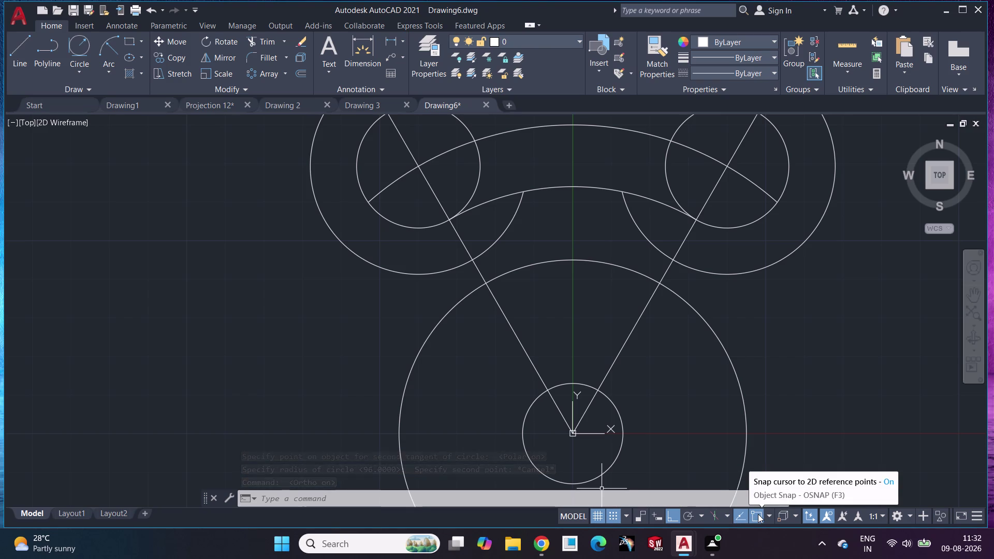
click(652, 520)
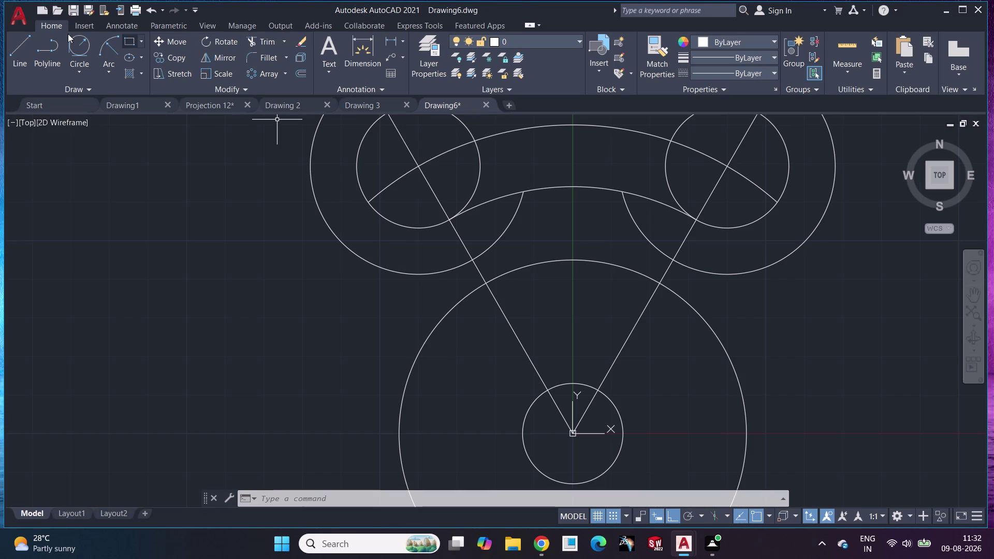
Attempt a tangent circle between the right ring arc and the slanted line, then cancel.
click(79, 45)
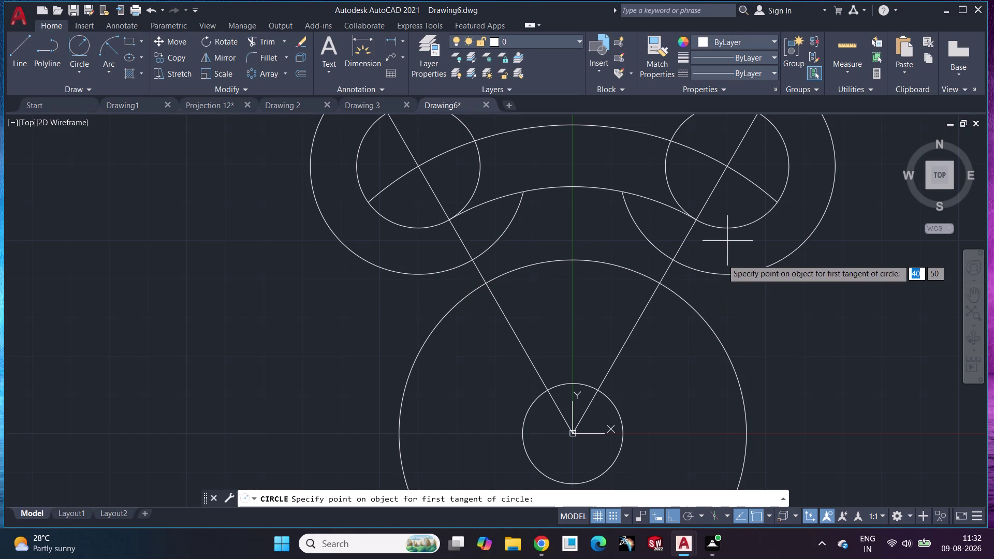
click(719, 273)
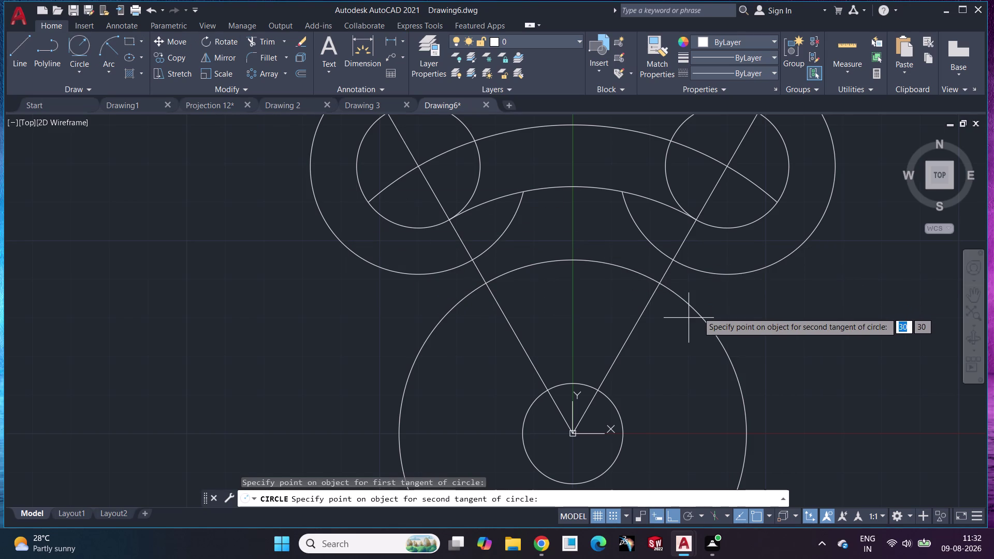
click(698, 311)
click(725, 281)
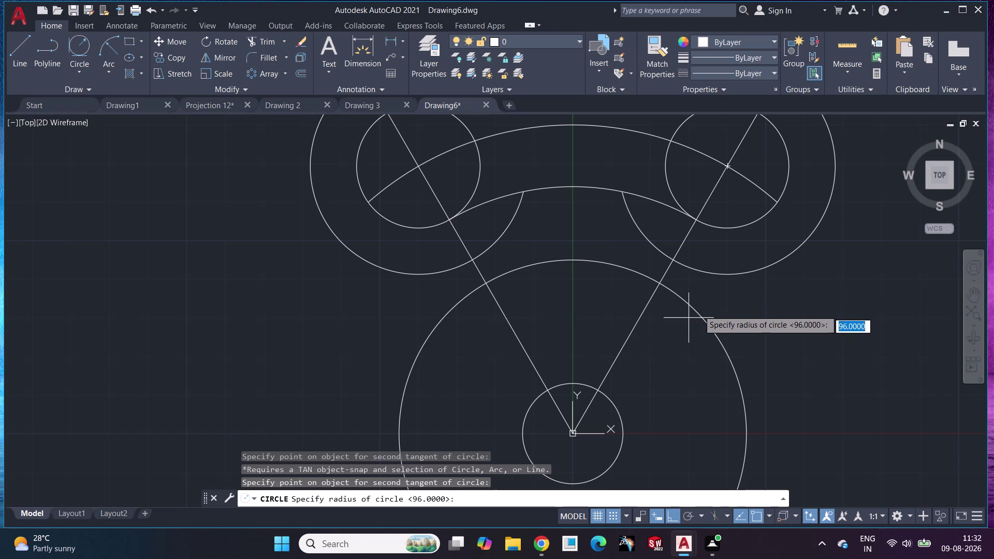
click(701, 306)
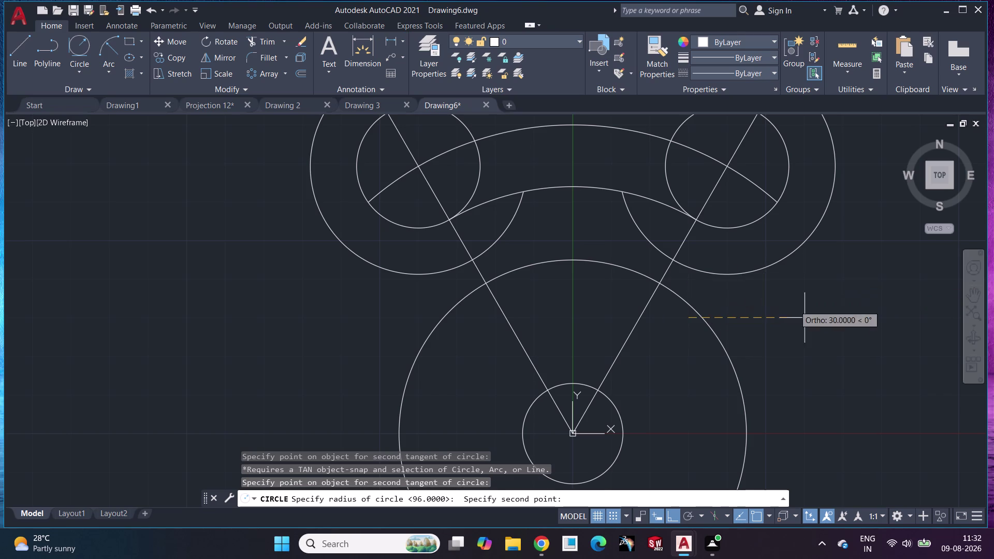
click(736, 271)
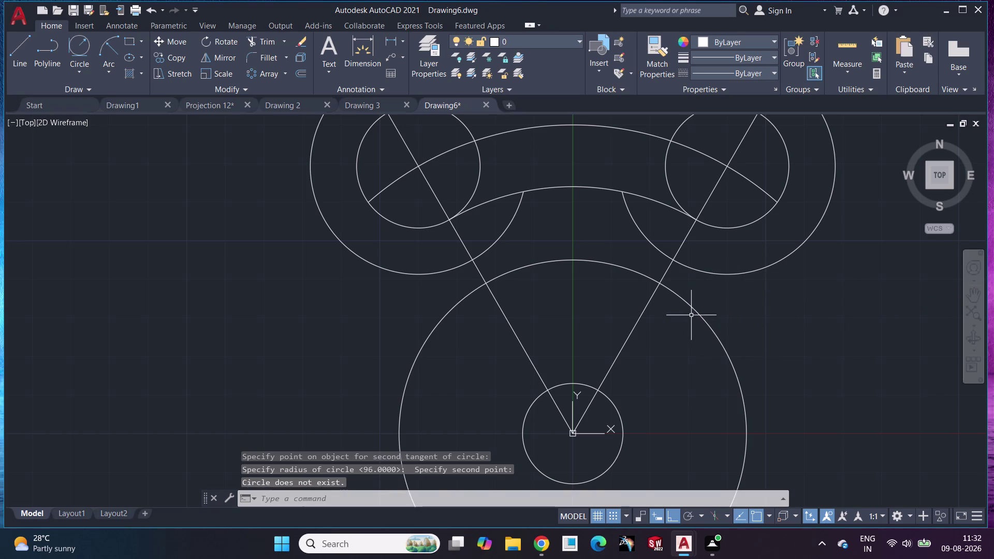
key(Escape)
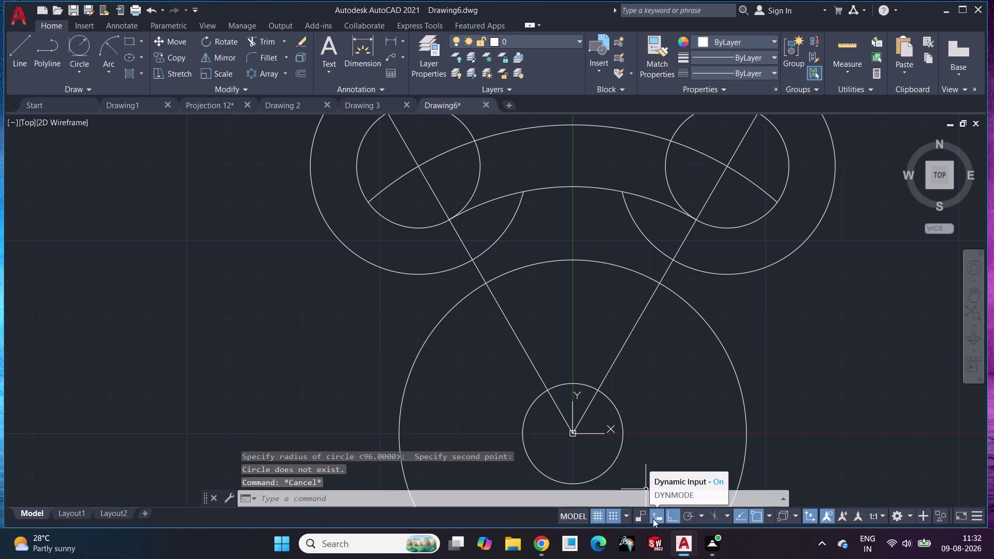
Turn off Ortho, abandon a tangent circle on the left ring arc, and recentre on the central circle.
click(677, 514)
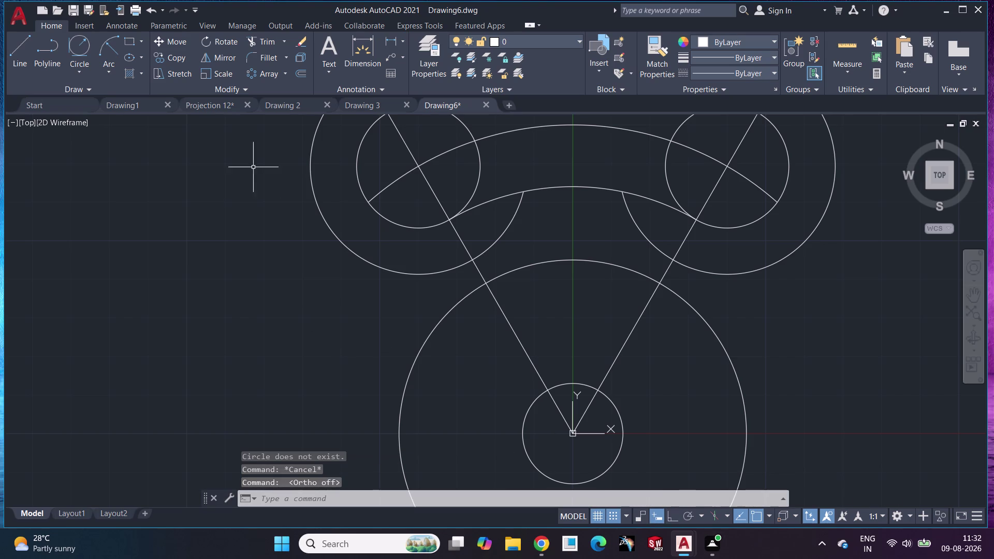
click(68, 54)
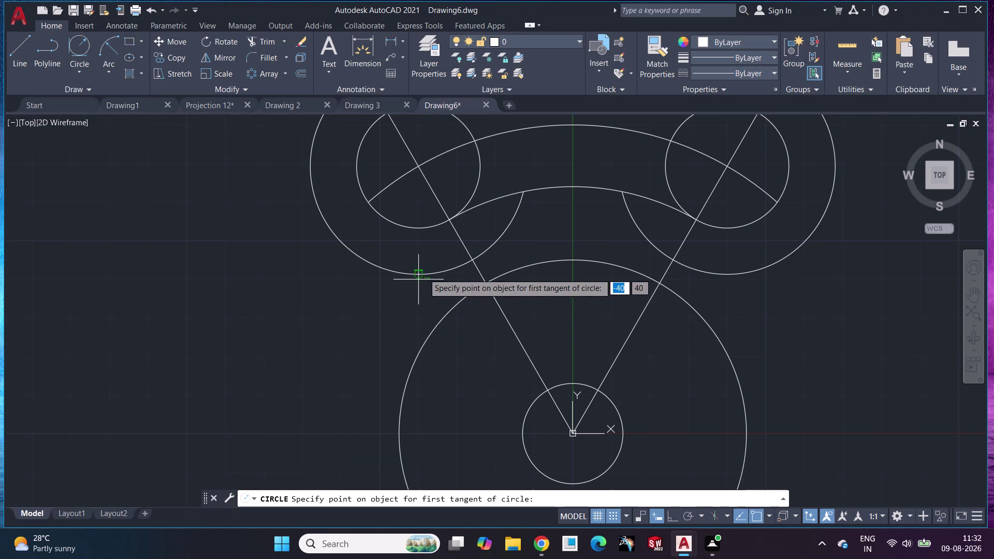
click(414, 269)
click(452, 321)
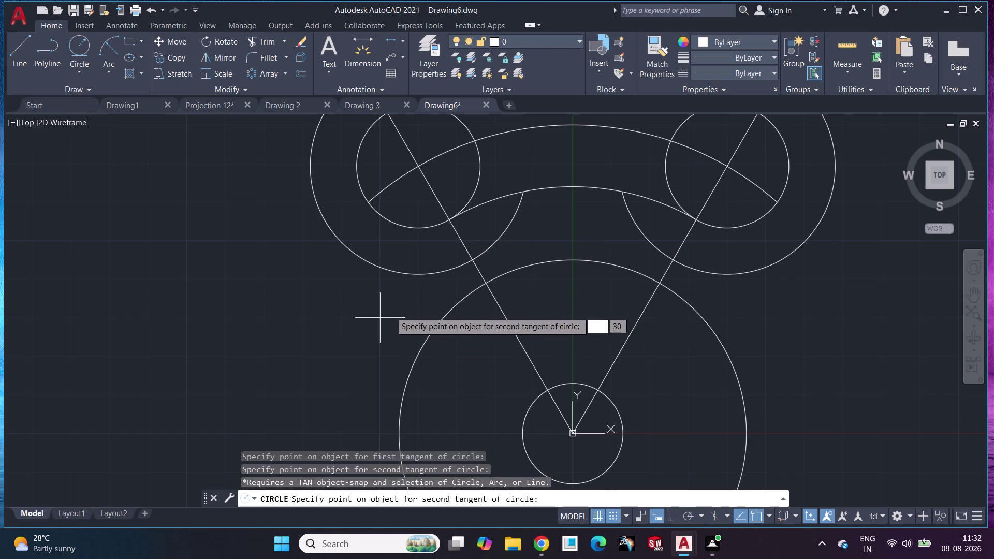
key(Escape)
scroll(down, 3)
scroll(up, 3)
middle_drag(471, 324, 462, 317)
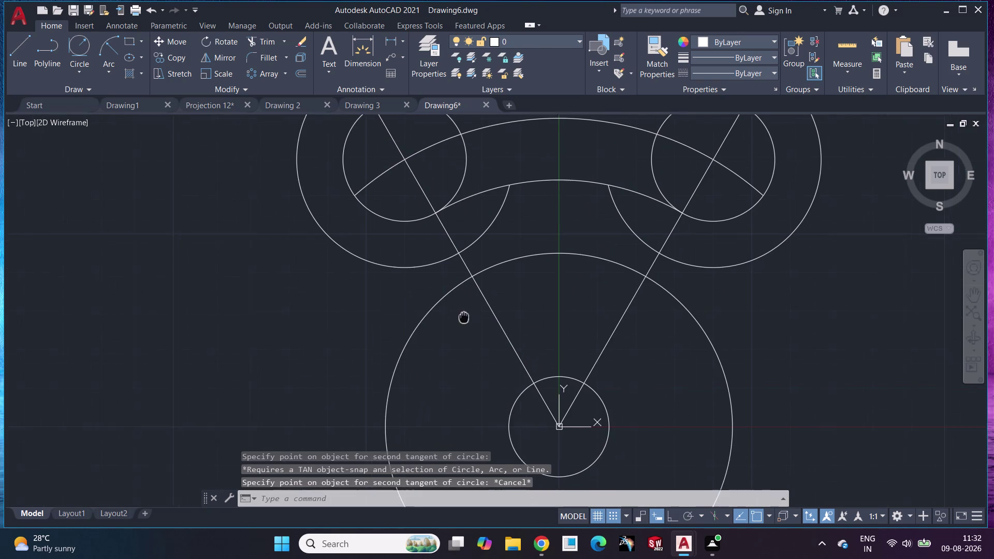
middle_drag(463, 317, 411, 251)
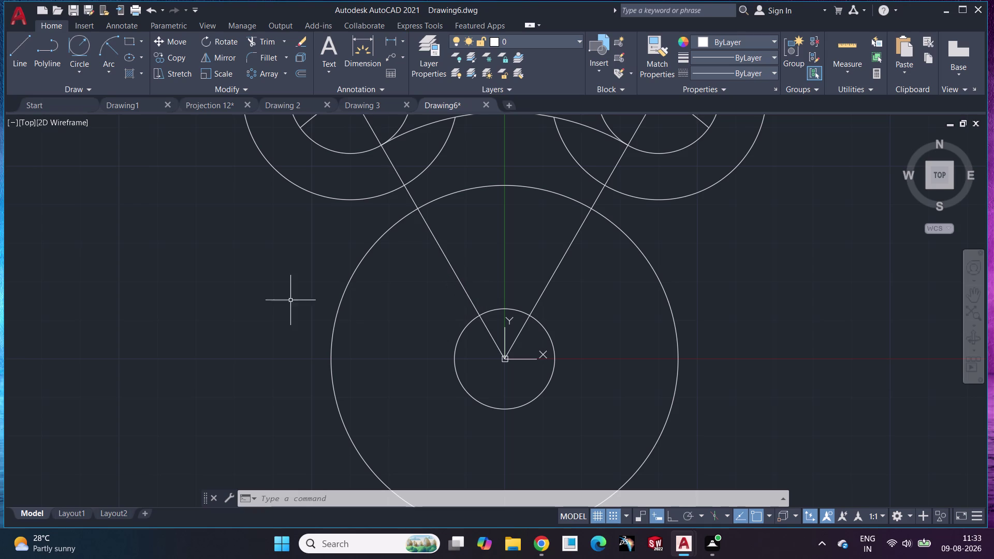
Draw a horizontal line leftward from the central circle's centre, then zoom out to the whole profile.
click(17, 54)
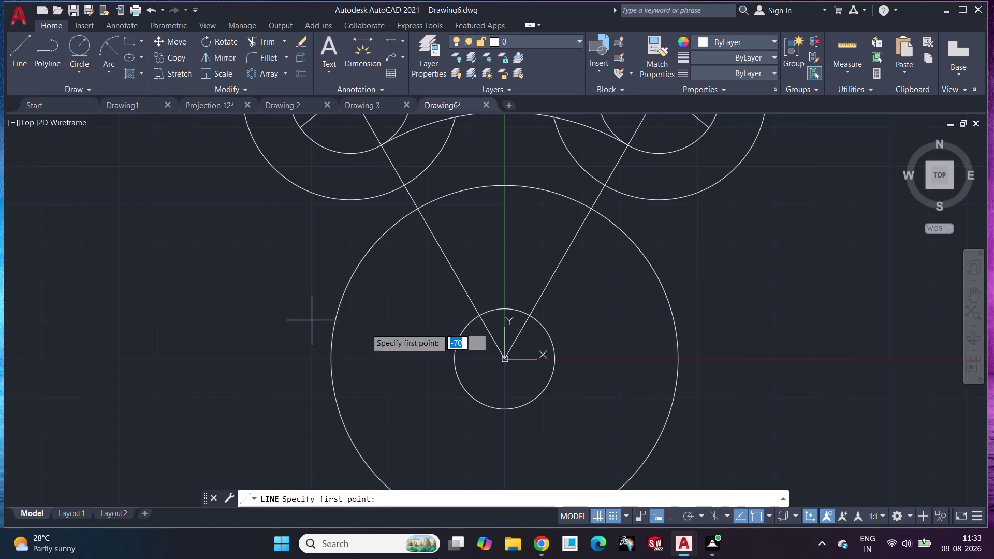
click(501, 356)
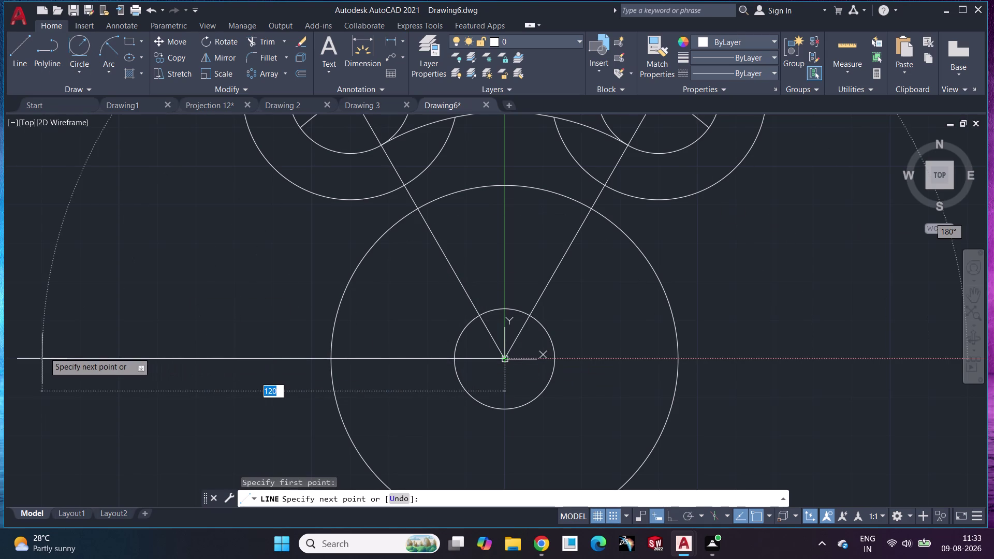
drag(44, 352, 51, 355)
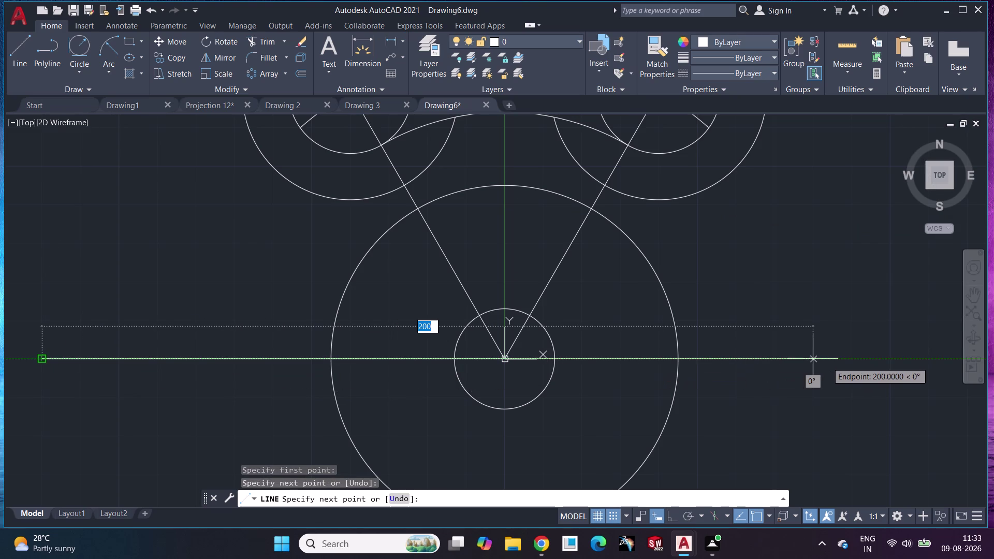
key(Escape)
scroll(down, 3)
scroll(up, 3)
scroll(down, 3)
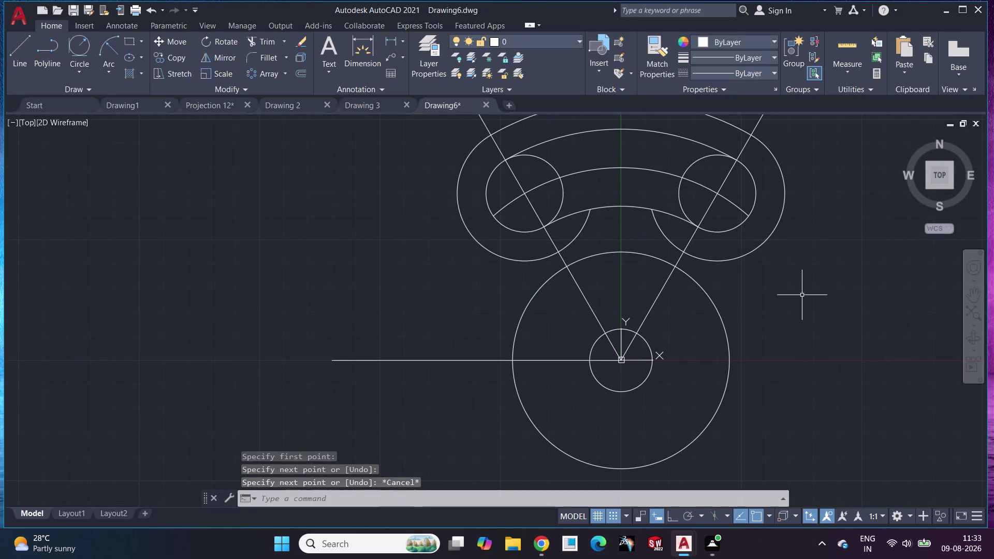
scroll(down, 3)
middle_drag(791, 316, 655, 349)
scroll(up, 3)
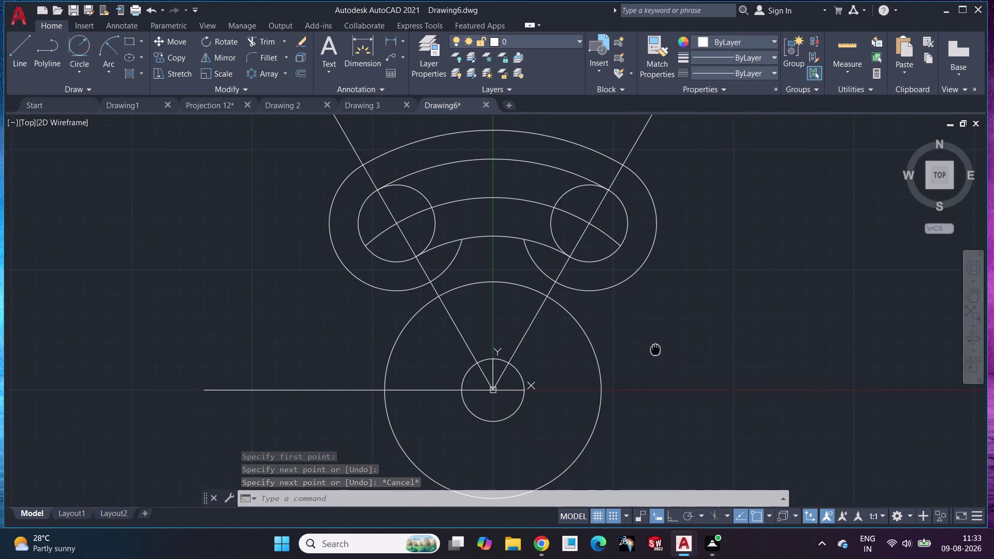
click(538, 133)
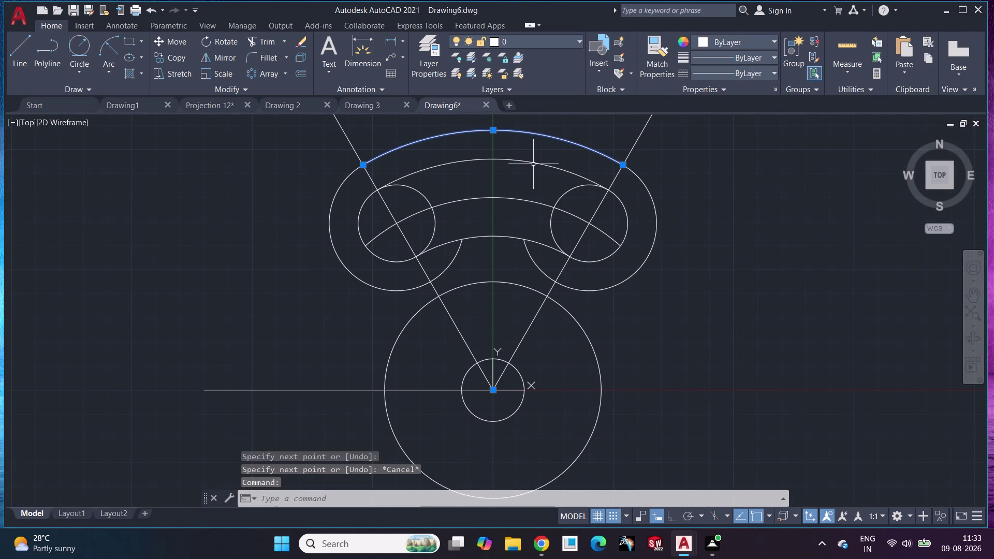
Select the top, outer, middle and lower inner arcs plus both small circles of the upper ring.
click(535, 162)
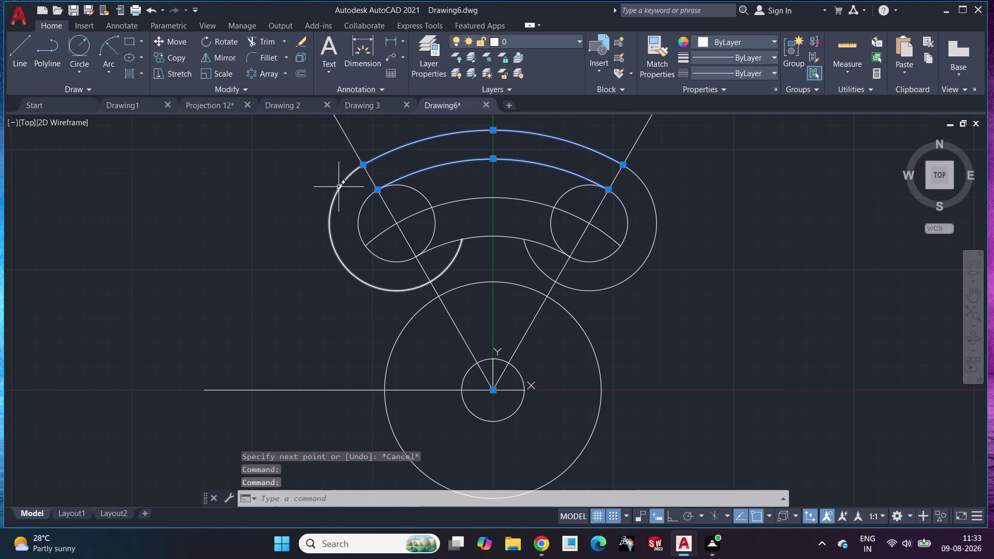
click(338, 186)
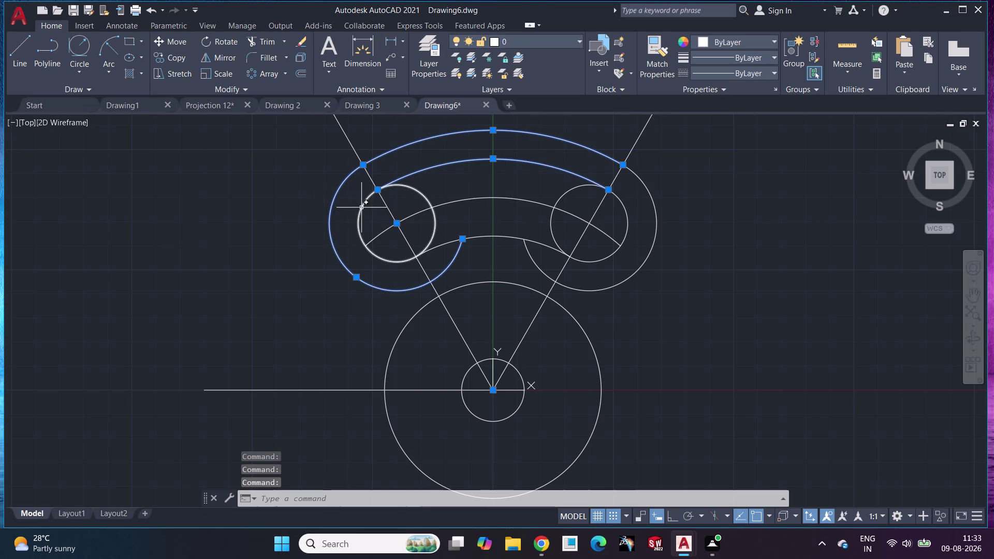
click(363, 209)
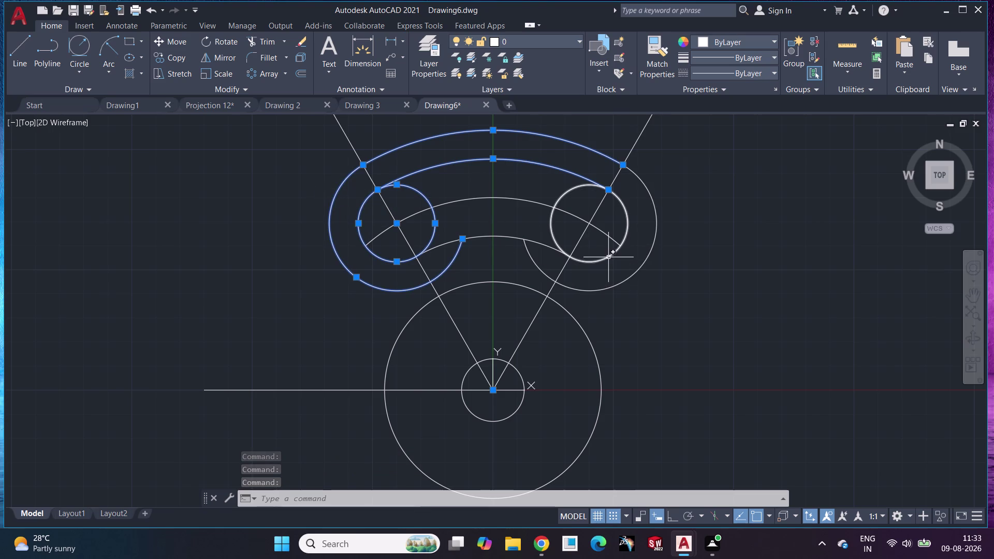
click(608, 259)
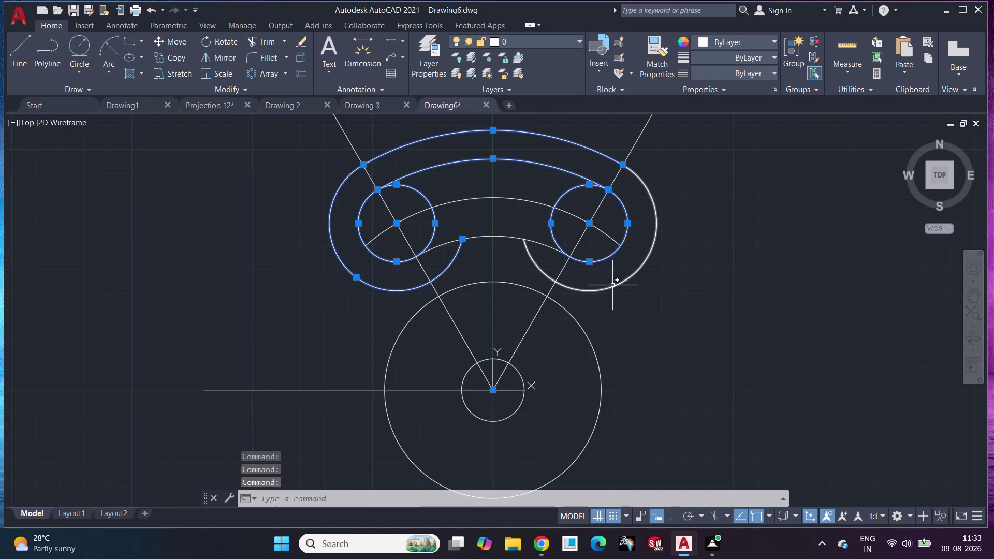
click(613, 286)
click(495, 237)
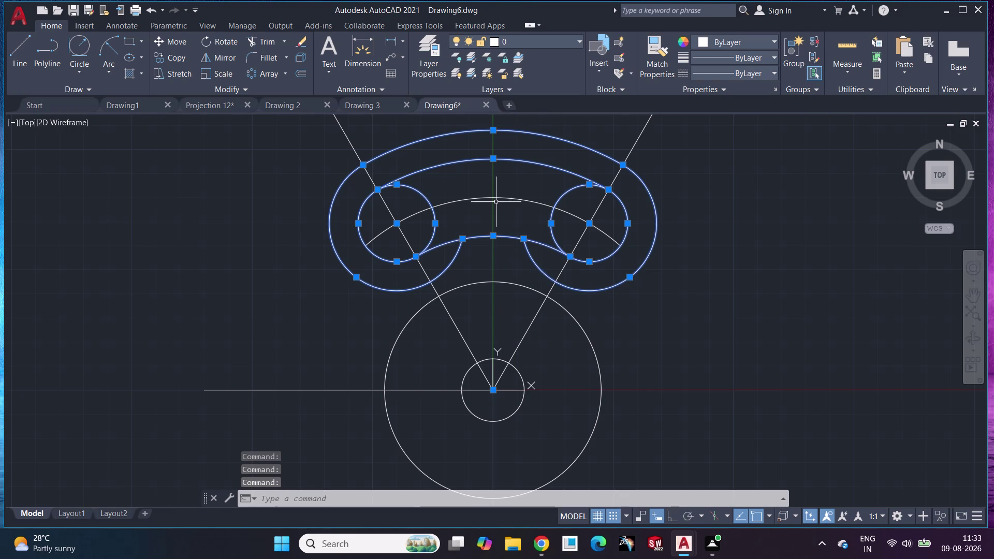
click(496, 197)
click(219, 56)
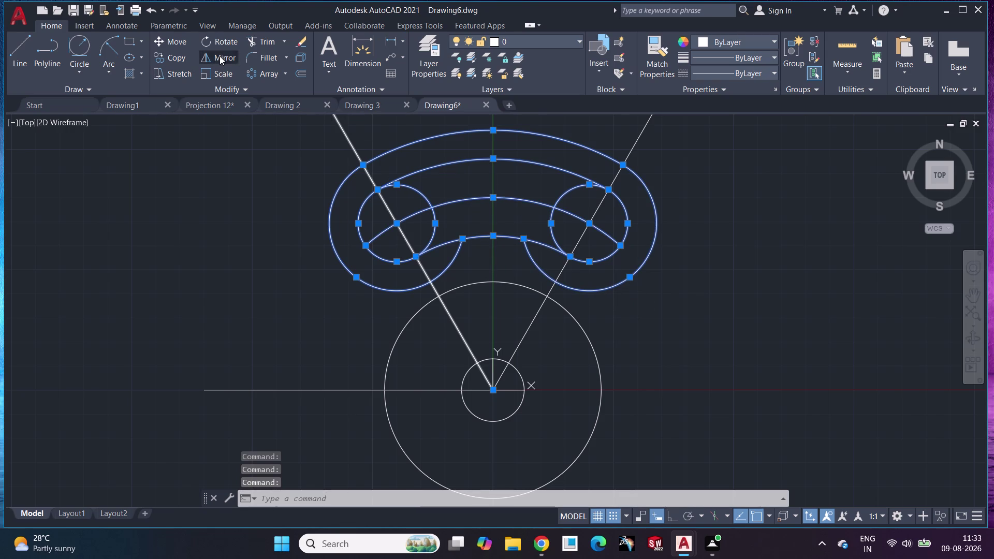
click(481, 381)
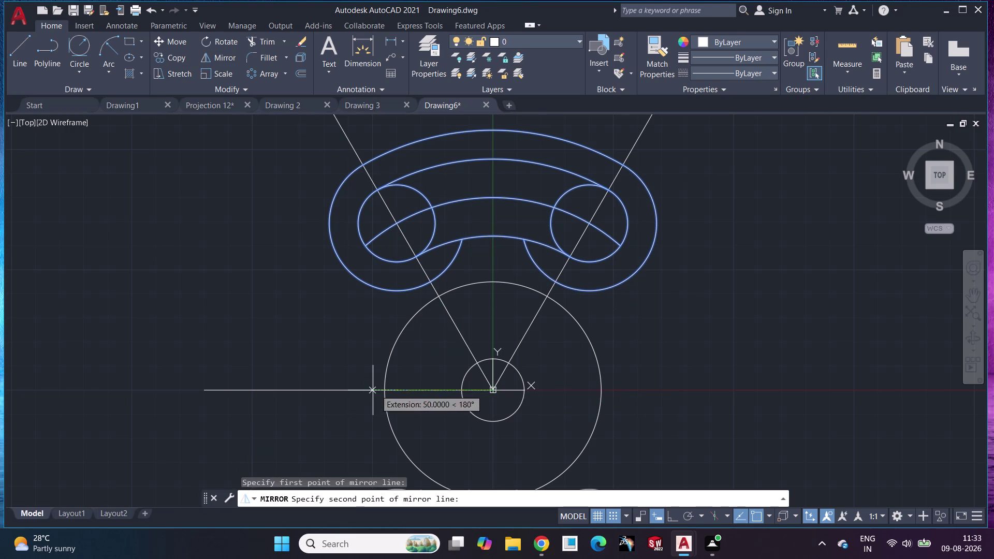
Mirror the selected ring about the horizontal centre line, keeping the original.
scroll(down, 3)
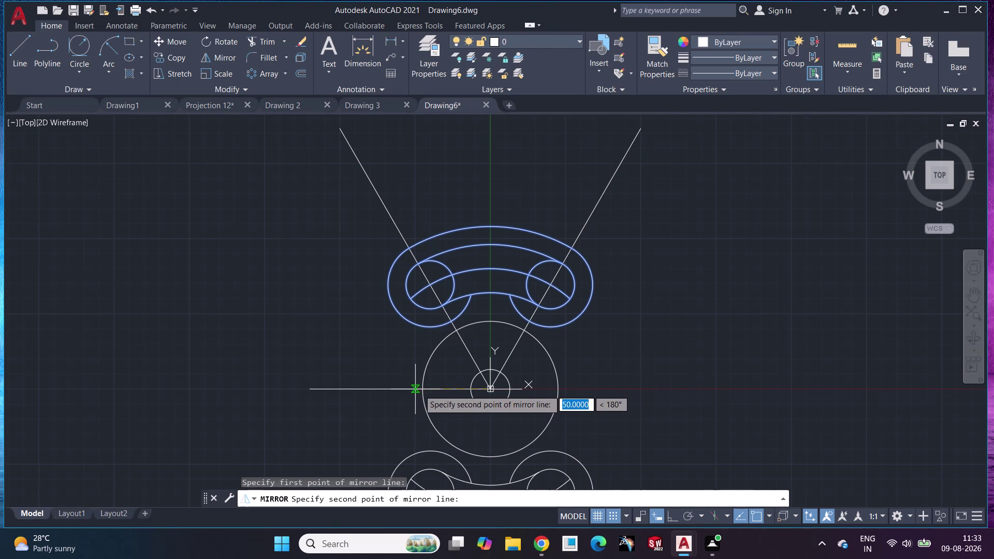
click(345, 389)
drag(381, 432, 345, 389)
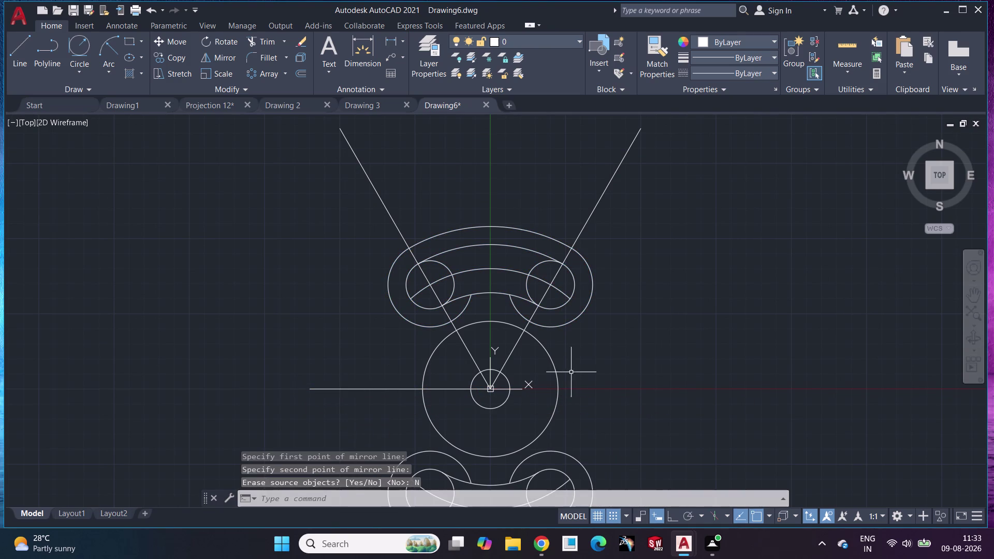
middle_drag(694, 374, 691, 288)
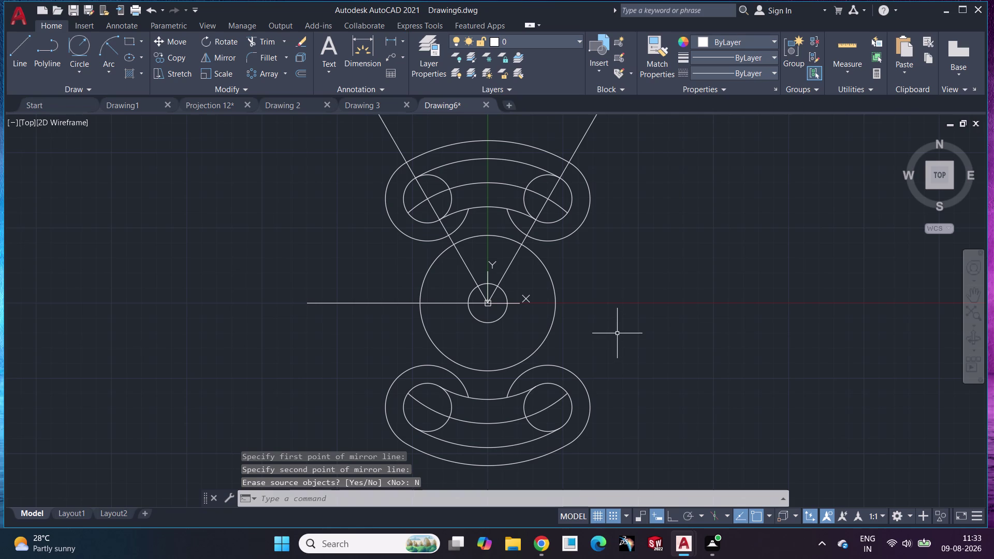
scroll(up, 3)
middle_drag(543, 346, 591, 443)
scroll(down, 3)
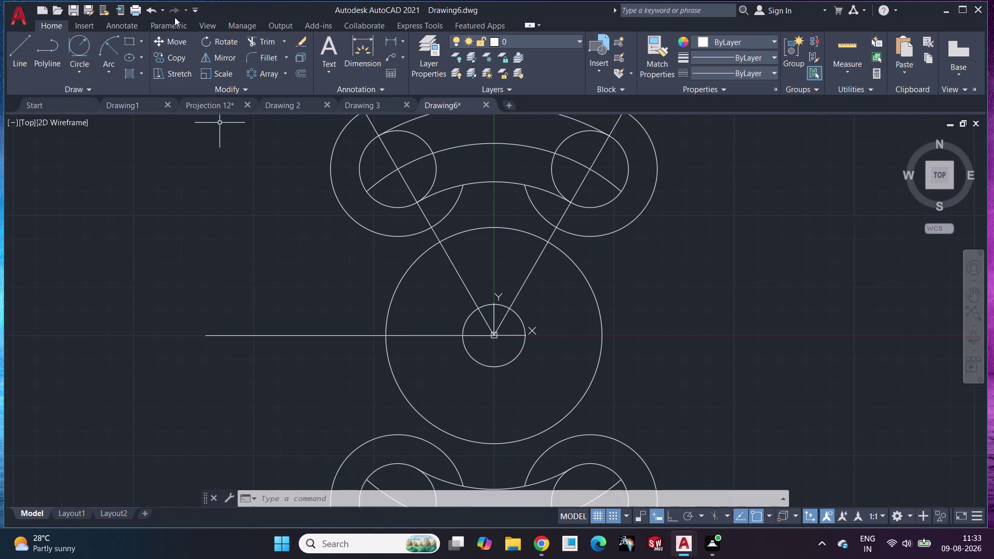
click(75, 50)
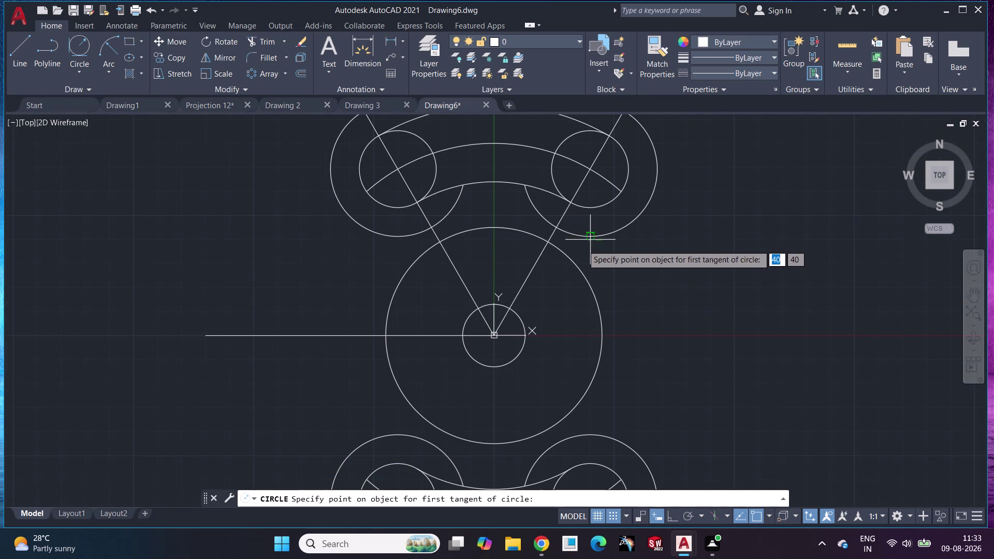
Add a radius-10 circle tangent to the upper-right ring and the central circle.
click(586, 233)
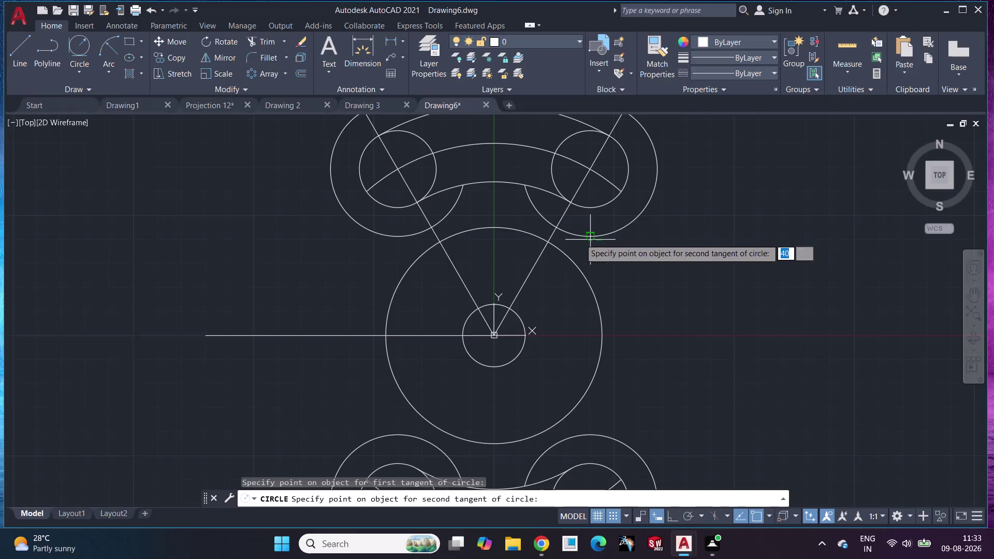
click(574, 256)
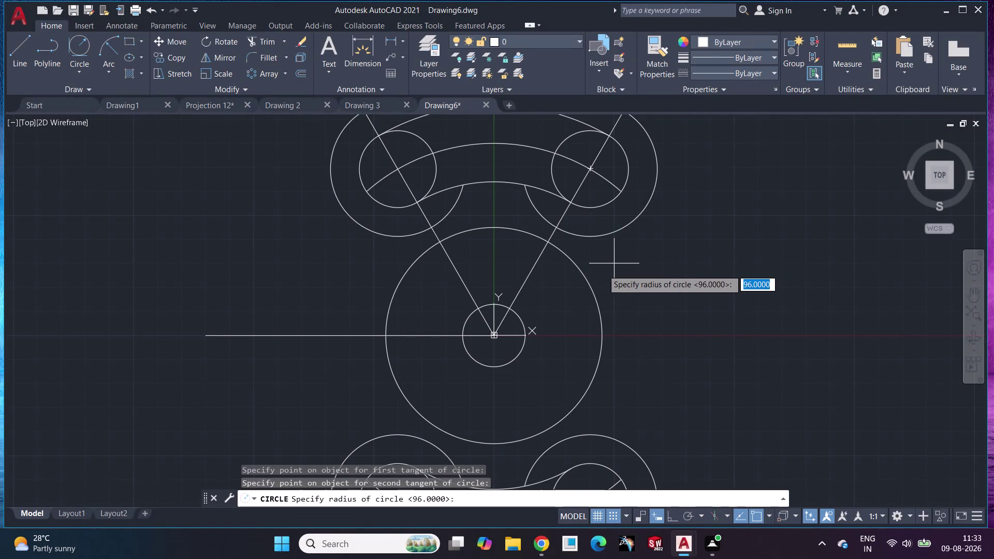
text(10)
key(Return)
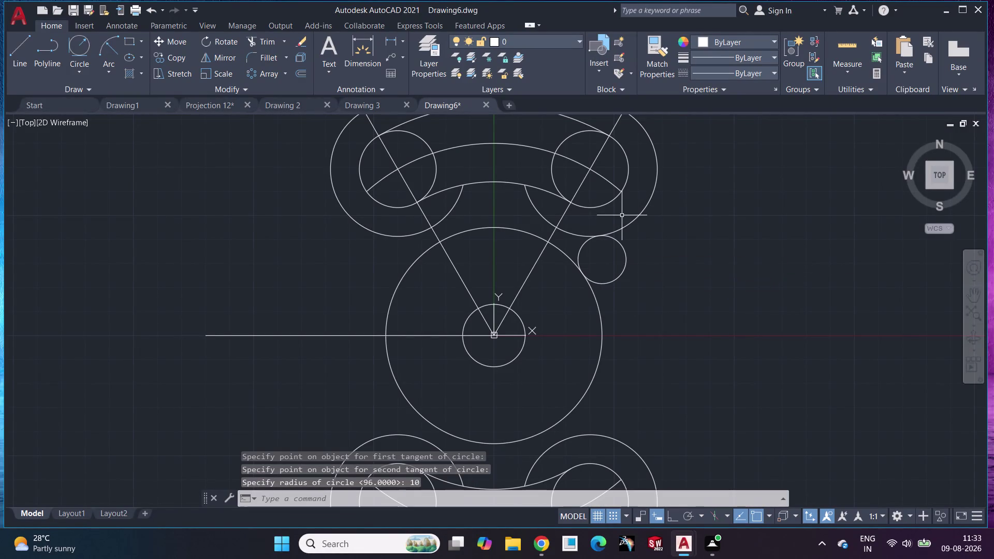
Trim the radius-10 circle and nearby leftovers, partly with a fence, into a blend arc.
click(261, 39)
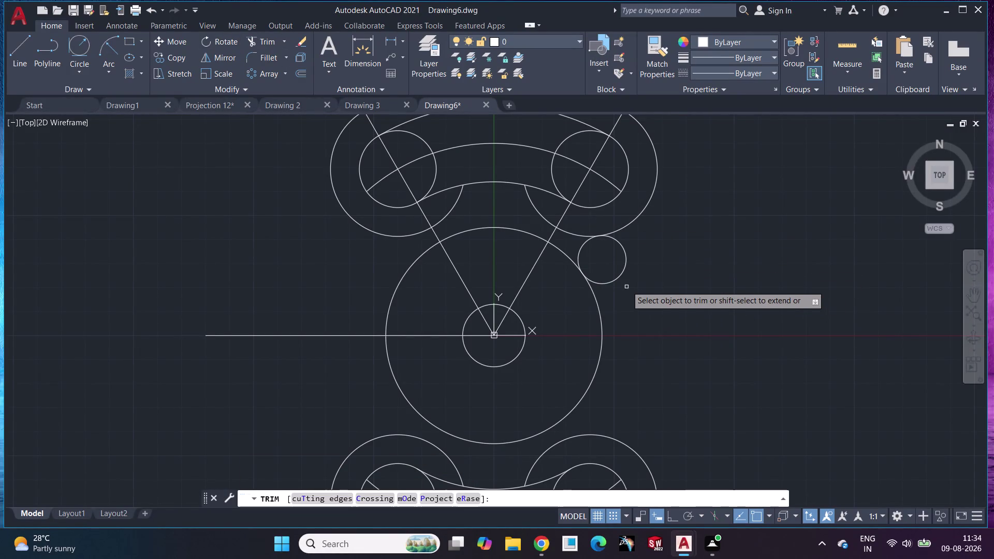
click(620, 275)
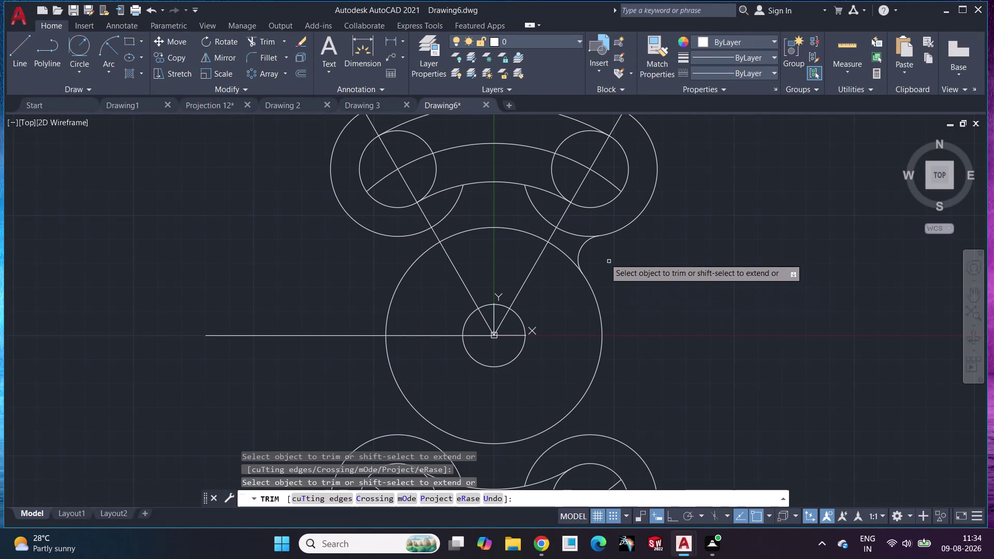
click(569, 233)
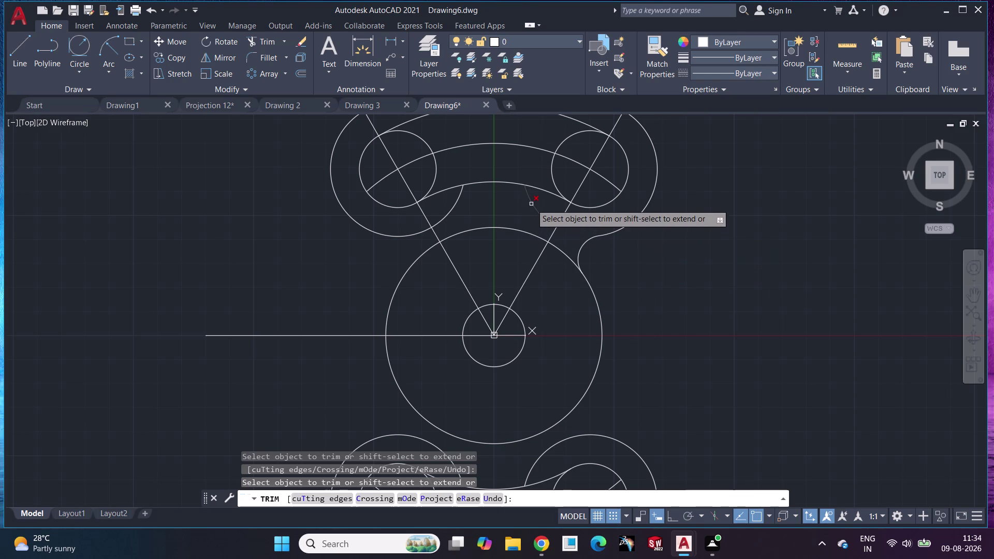
click(532, 204)
click(453, 213)
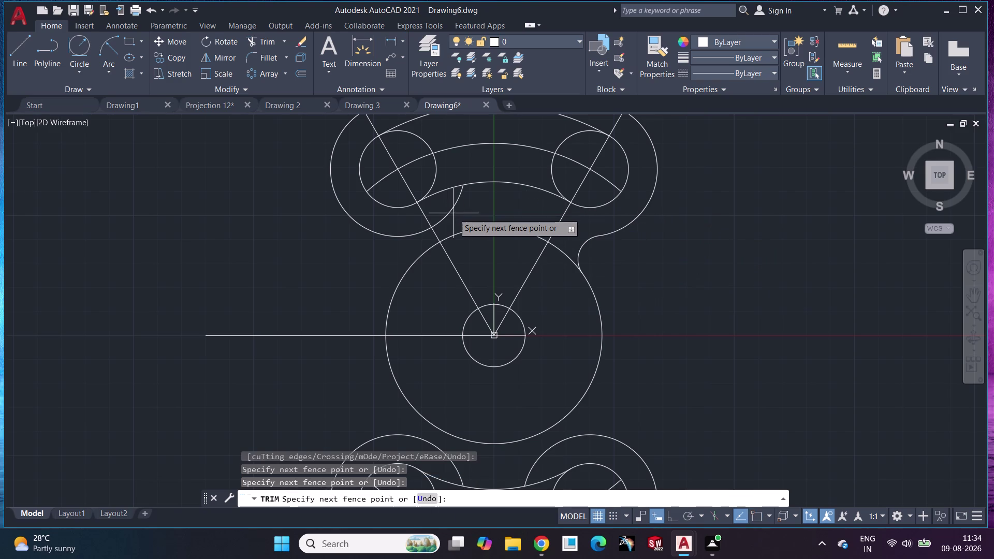
key(Escape)
key(space)
click(451, 208)
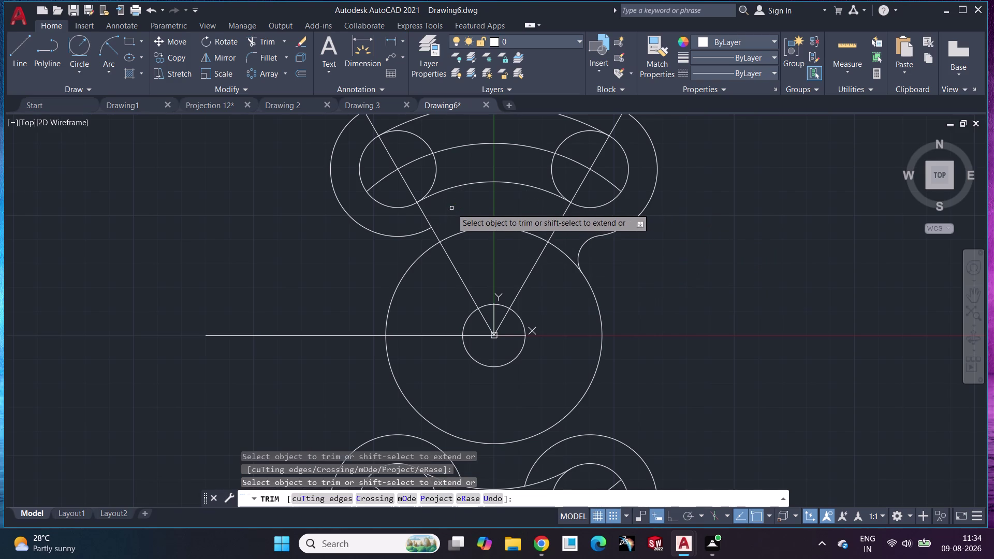
key(Escape)
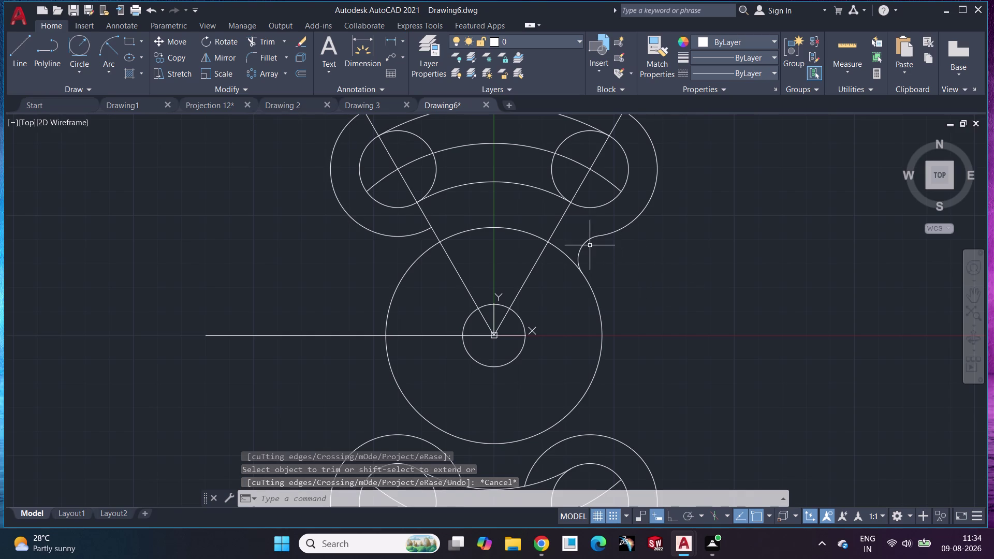
click(585, 241)
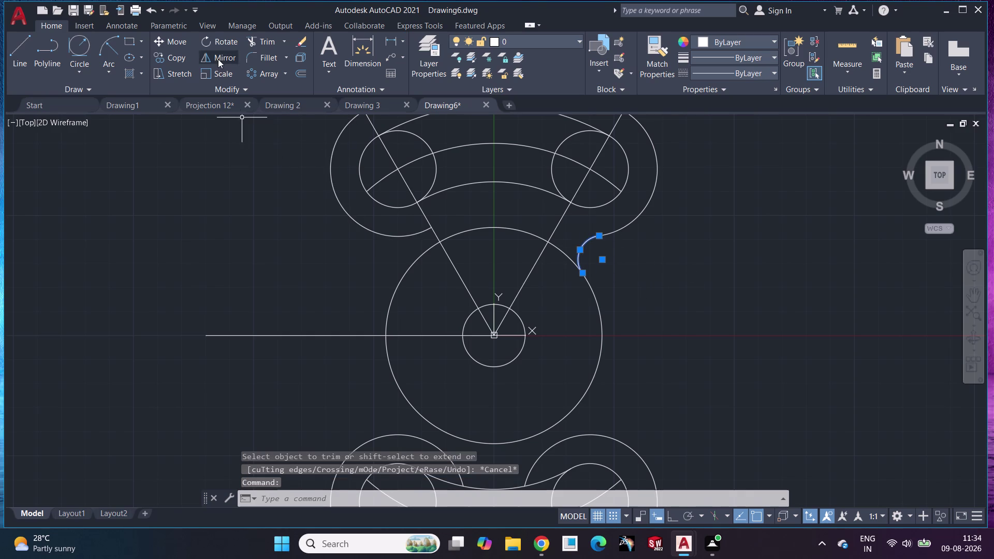
Mirror the blend arc to the left about the vertical centreline, keeping the original.
click(218, 59)
click(490, 332)
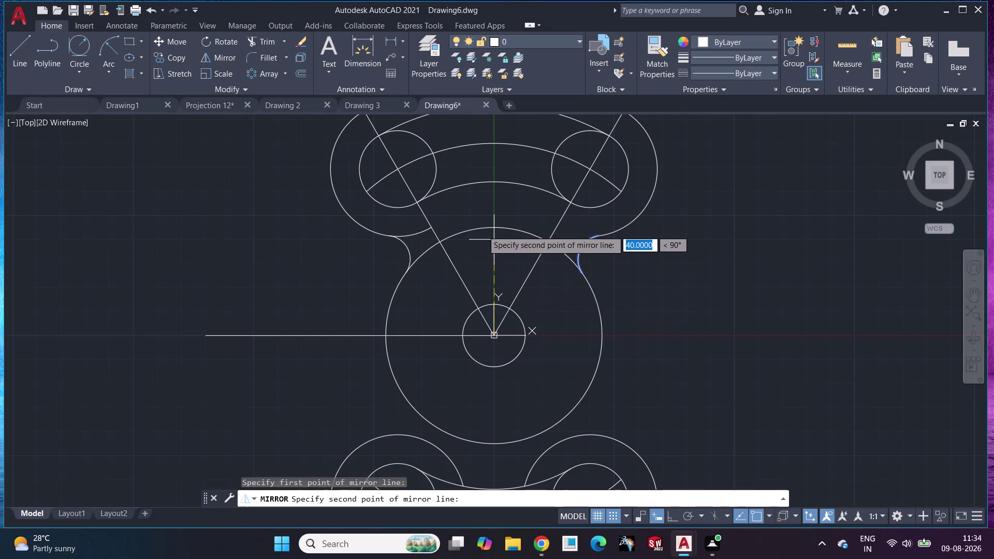
click(485, 186)
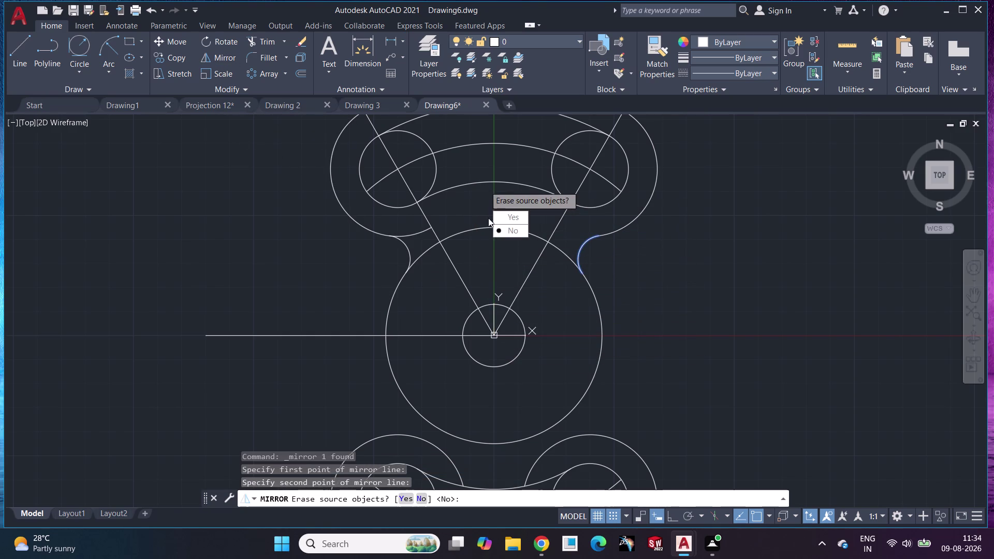
drag(512, 231, 485, 186)
click(268, 40)
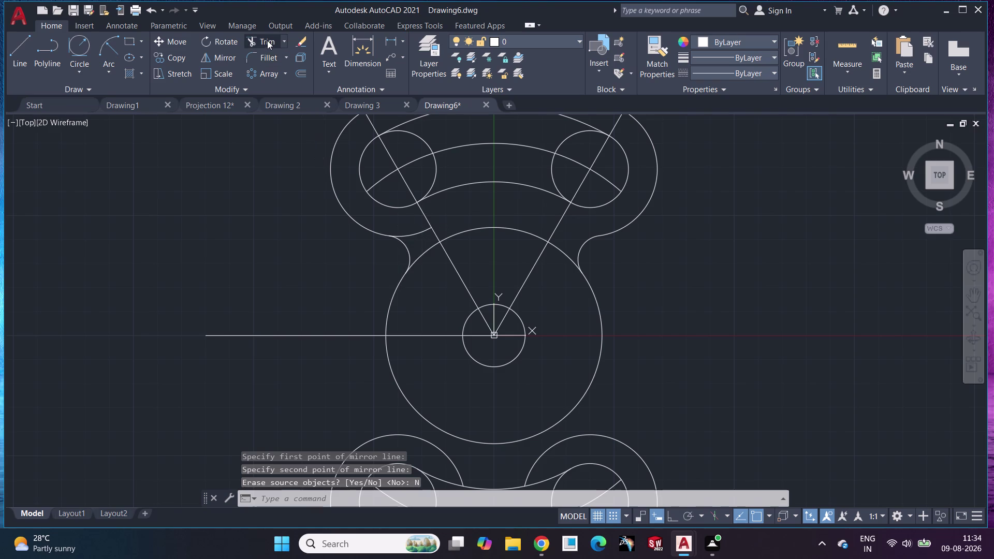
click(415, 236)
key(Escape)
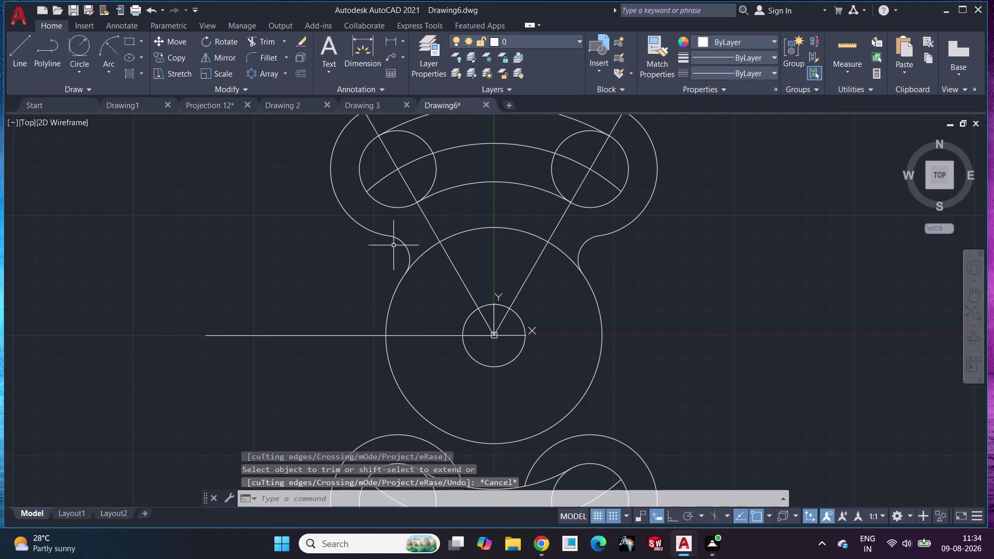
Mirror both blend arcs downward about the horizontal centreline and view the whole profile.
click(407, 246)
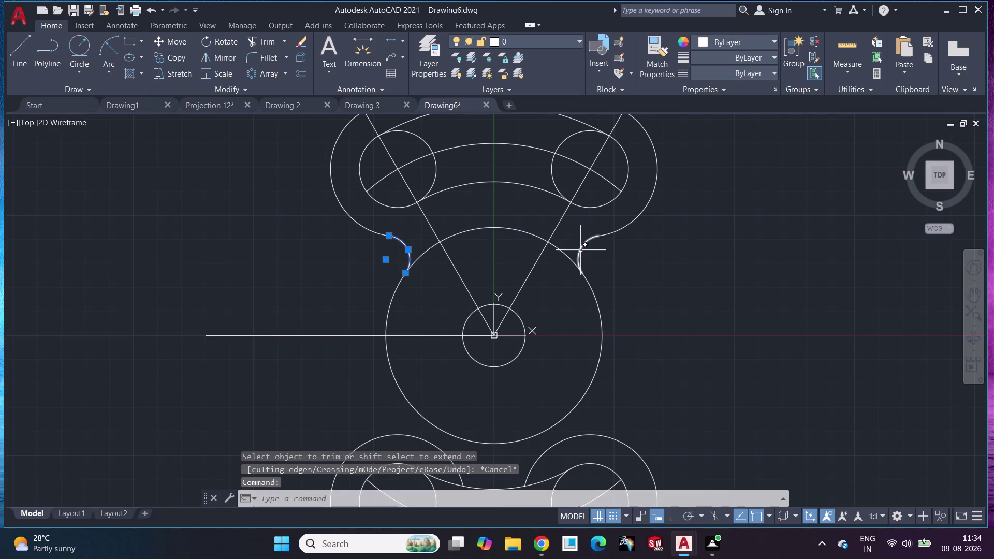
click(582, 248)
click(229, 56)
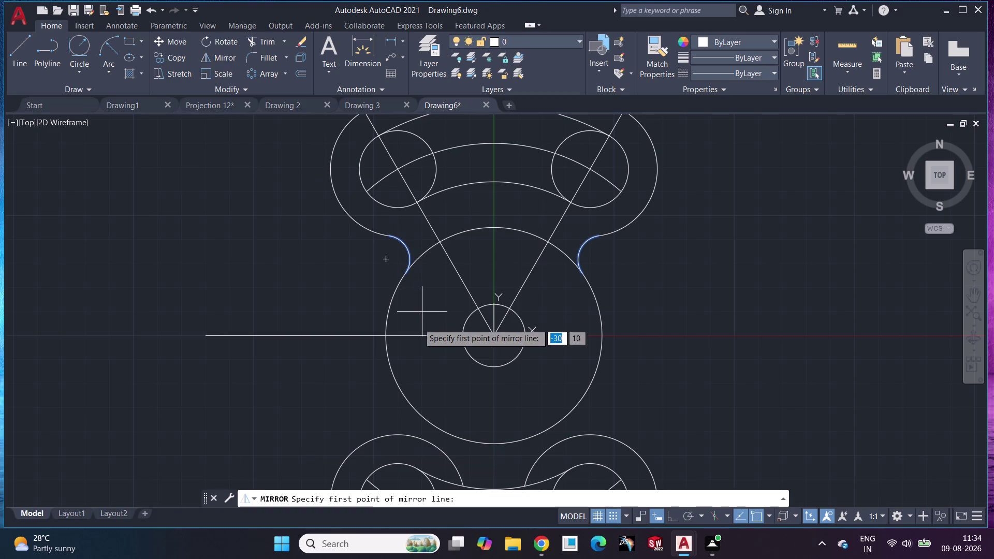
click(422, 344)
click(492, 344)
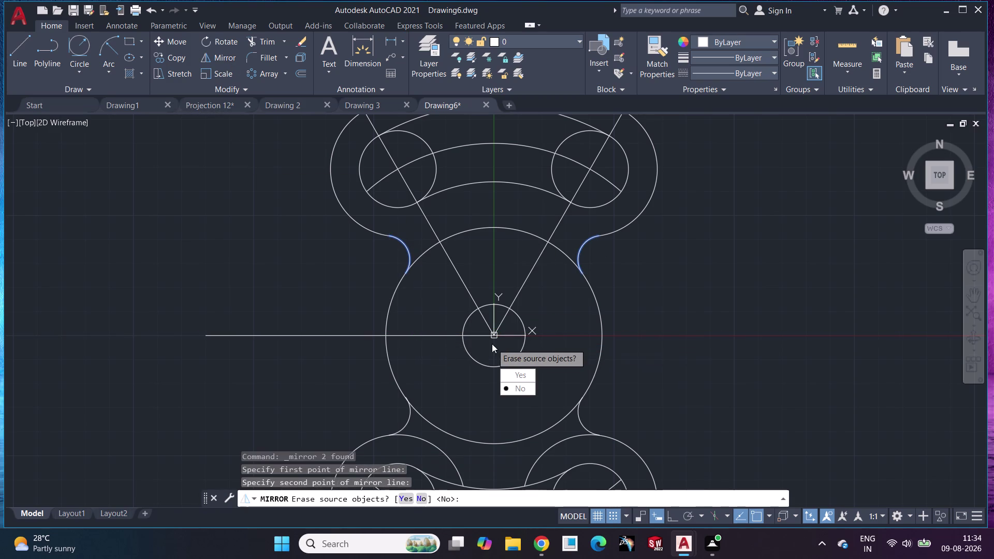
drag(518, 393, 492, 344)
scroll(down, 3)
middle_drag(711, 347, 711, 337)
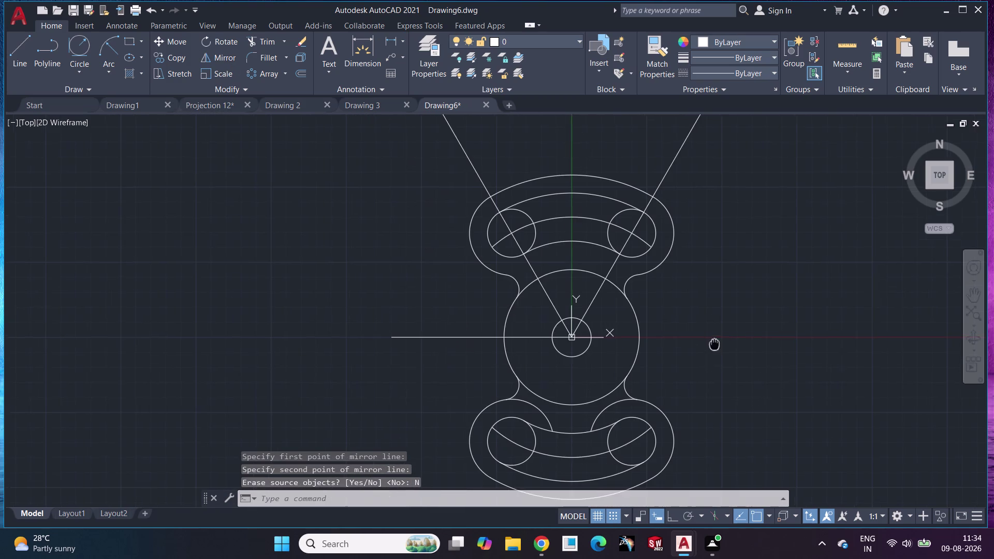
middle_drag(711, 337, 669, 284)
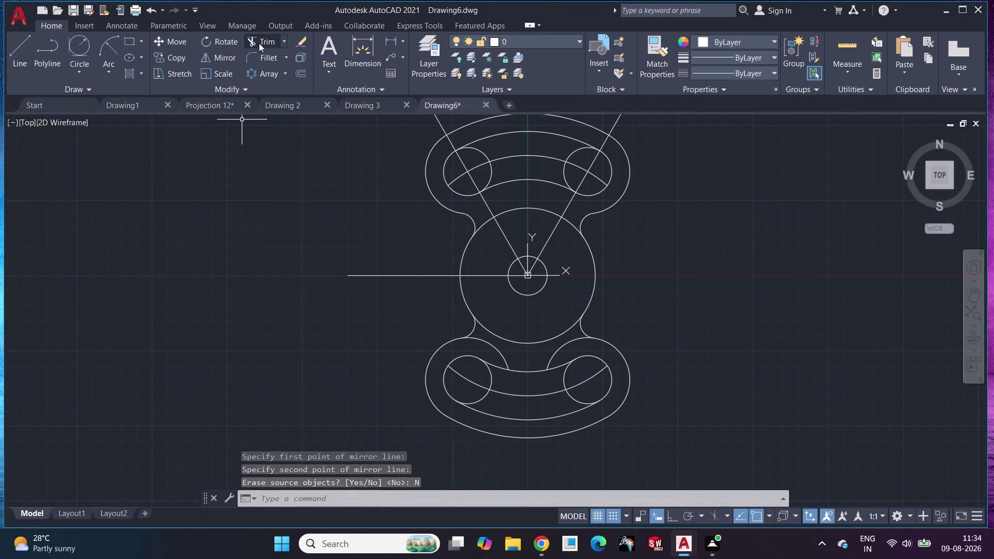
Trim the upper and lower arcs of the central circle between the blends.
click(259, 38)
click(494, 349)
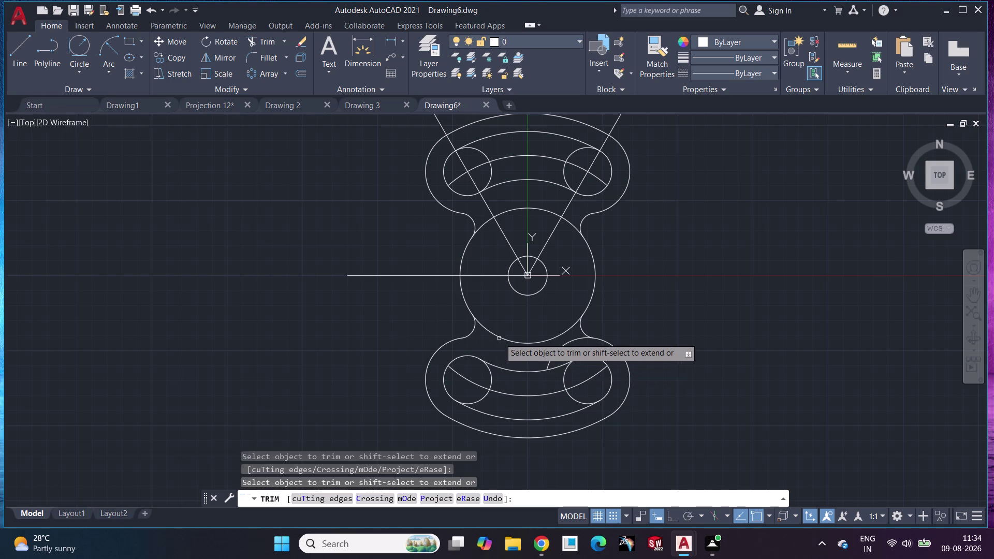
click(501, 337)
click(513, 211)
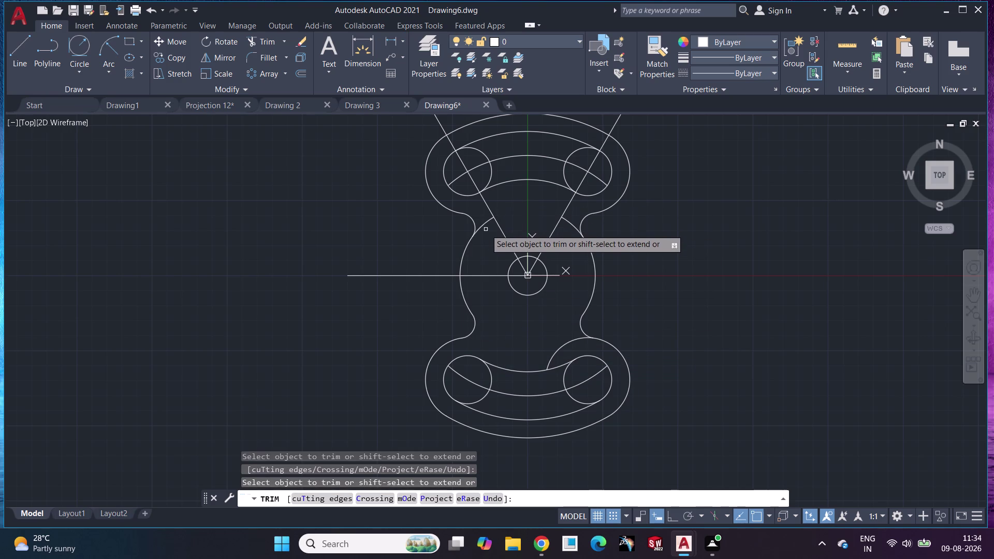
click(485, 225)
click(572, 224)
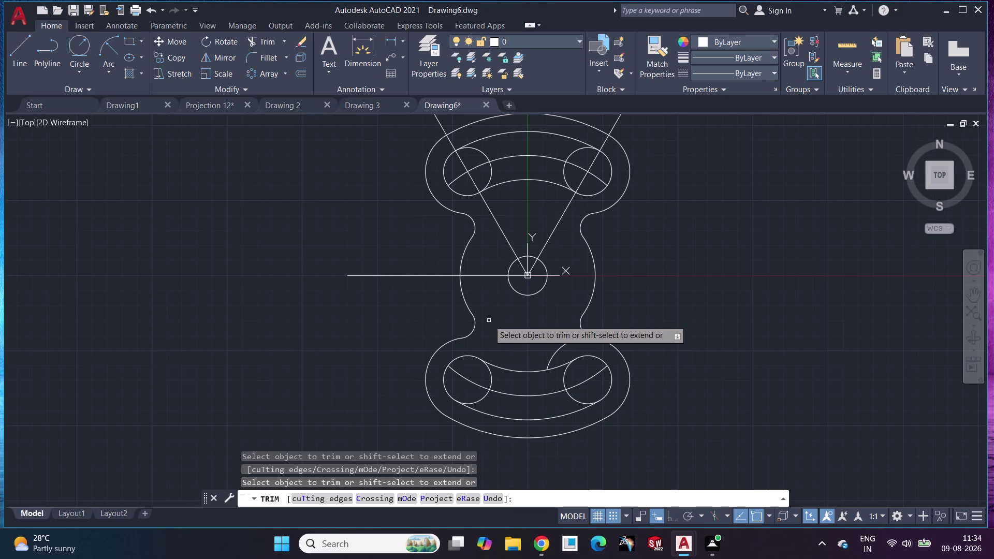
click(555, 351)
click(491, 378)
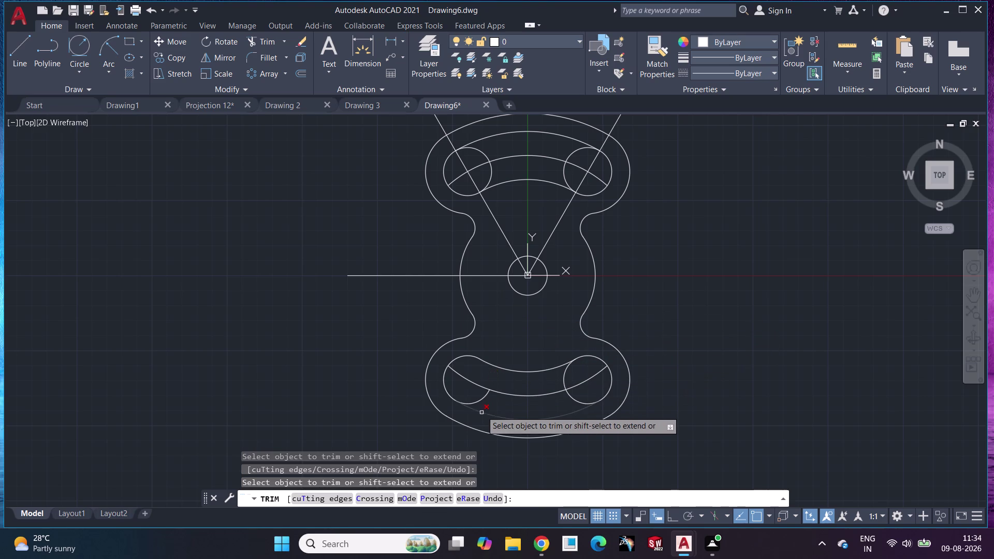
Trim away the four small circles inside the ring.
click(482, 403)
click(575, 400)
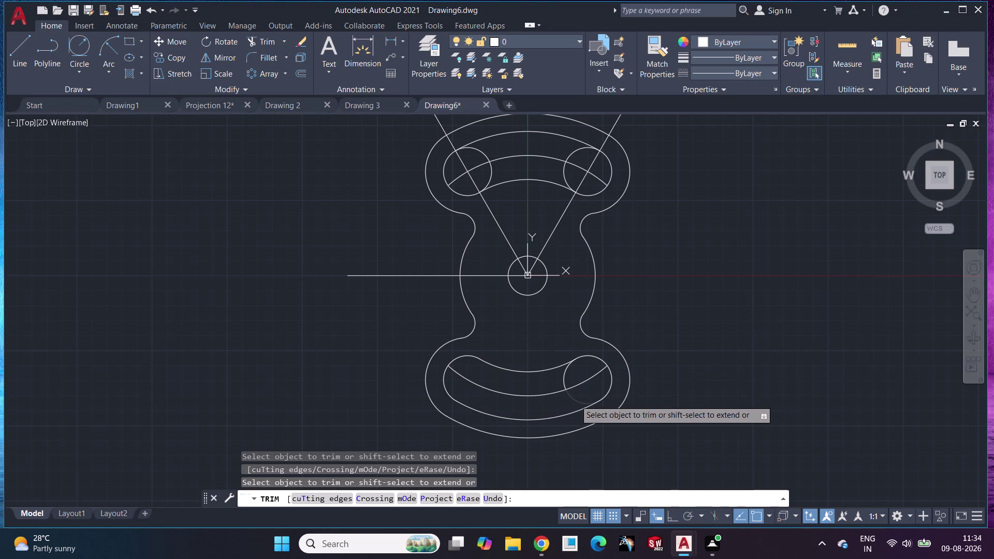
click(567, 376)
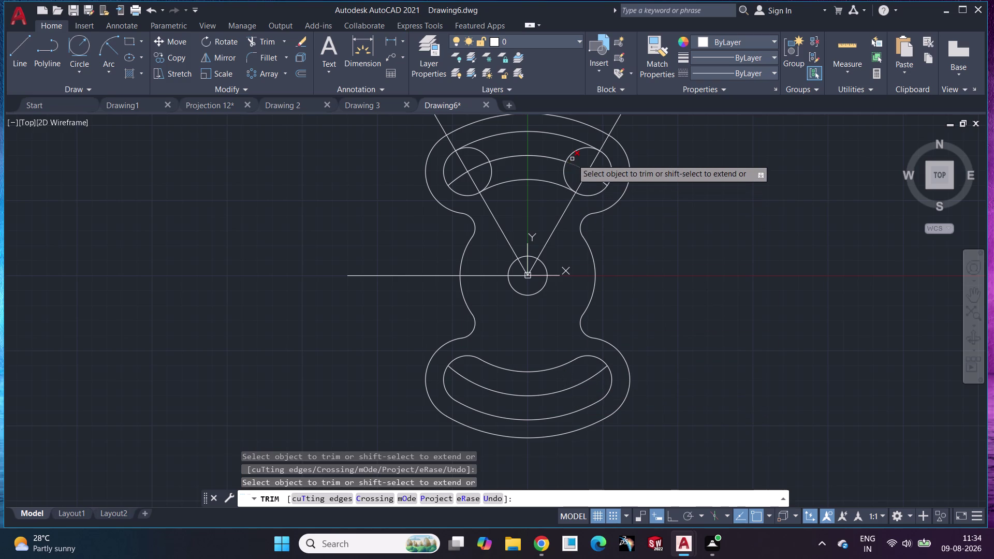
click(574, 154)
click(564, 173)
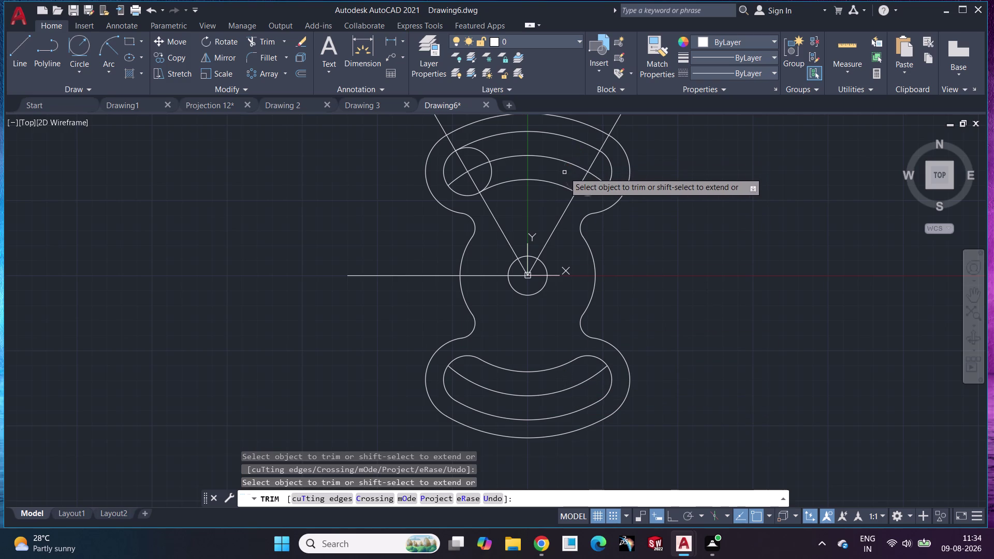
click(494, 172)
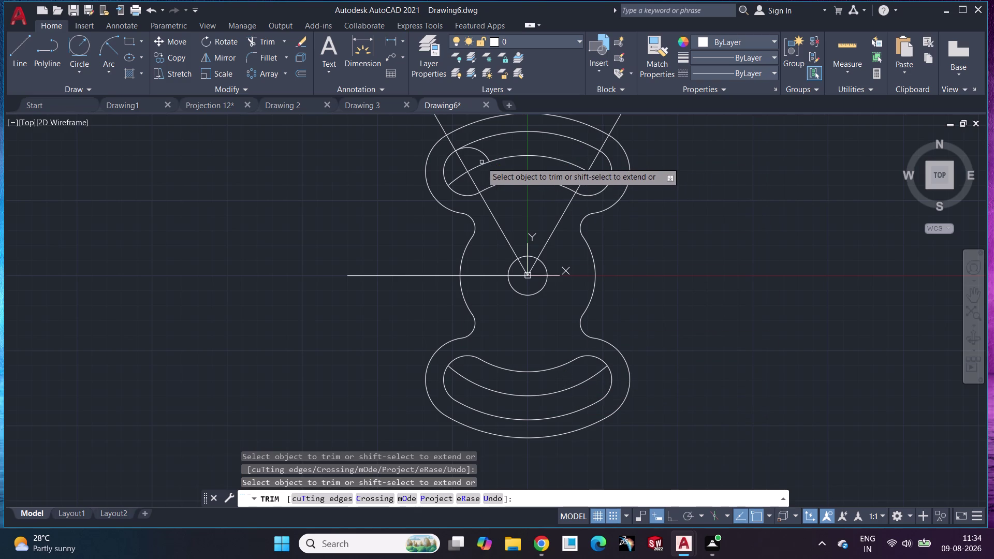
click(483, 155)
Trim the left and right tangent lines' overhangs and their pieces inside the ring.
middle_drag(485, 155, 462, 252)
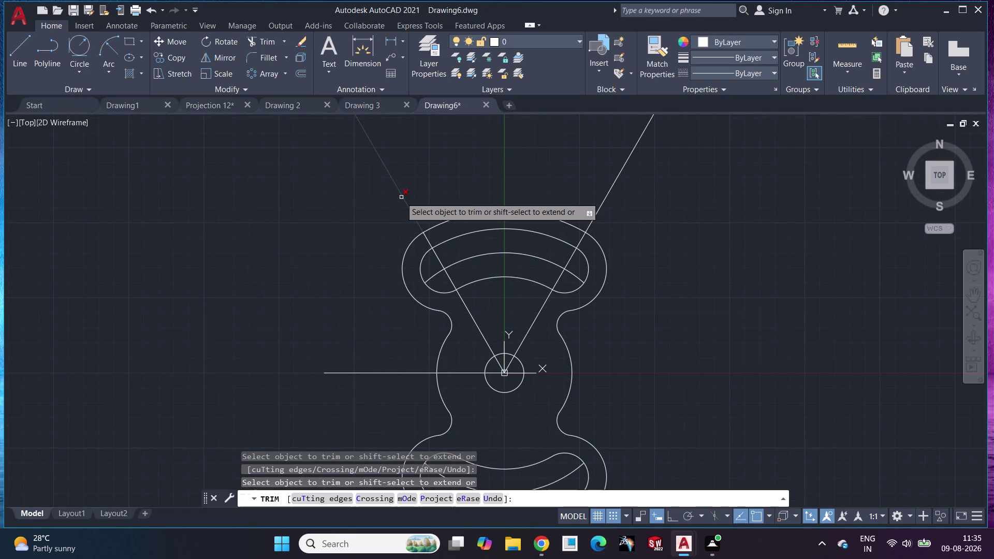
click(401, 197)
click(612, 191)
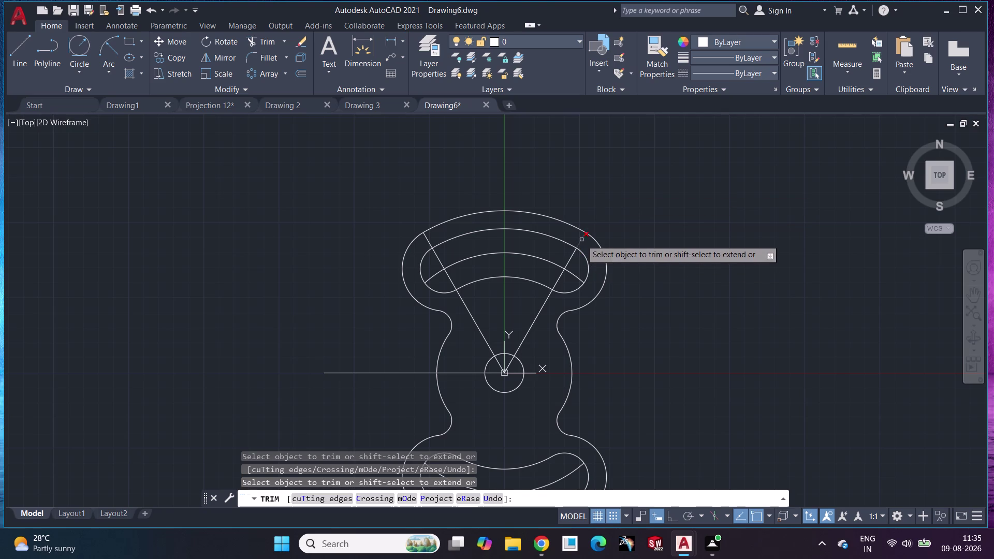
click(582, 240)
click(572, 255)
click(561, 280)
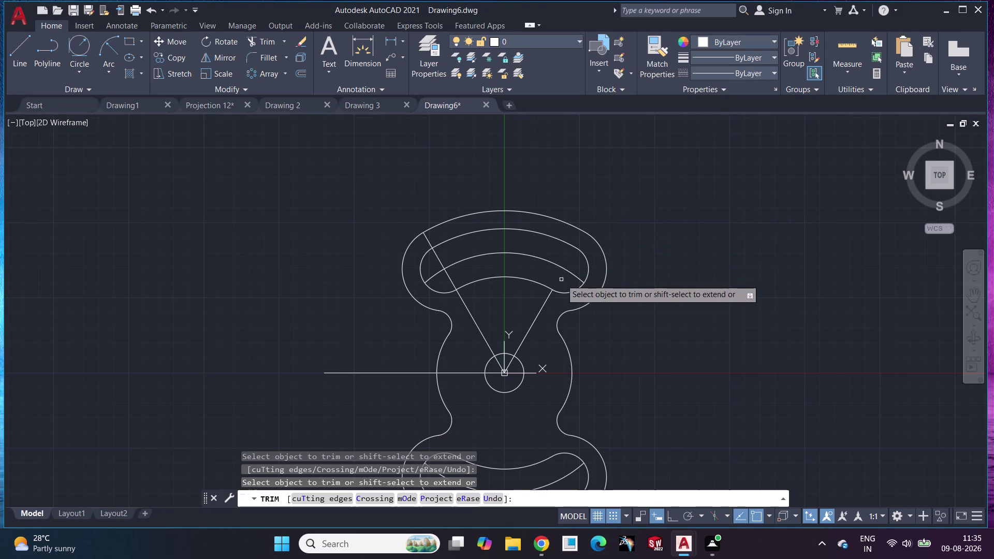
click(542, 304)
click(470, 314)
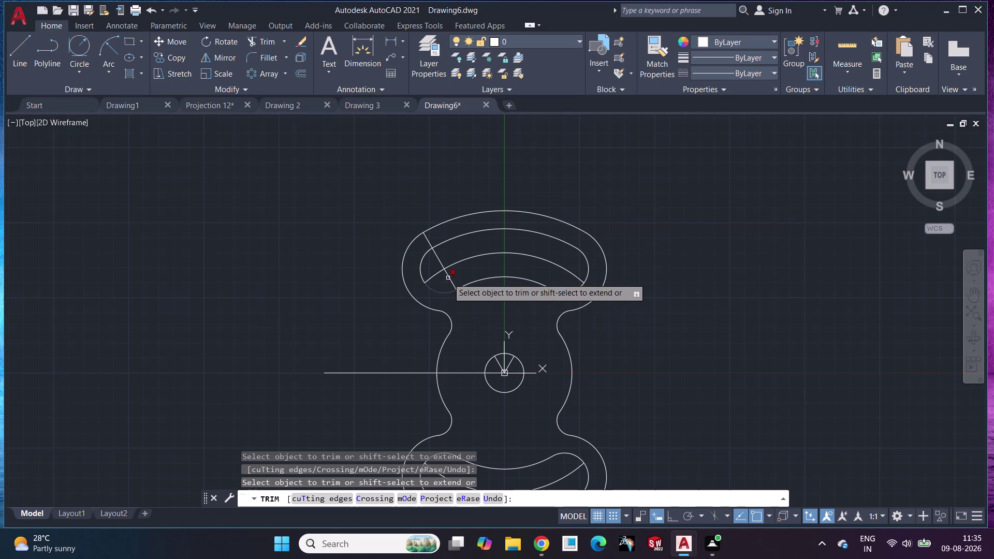
click(448, 278)
click(439, 266)
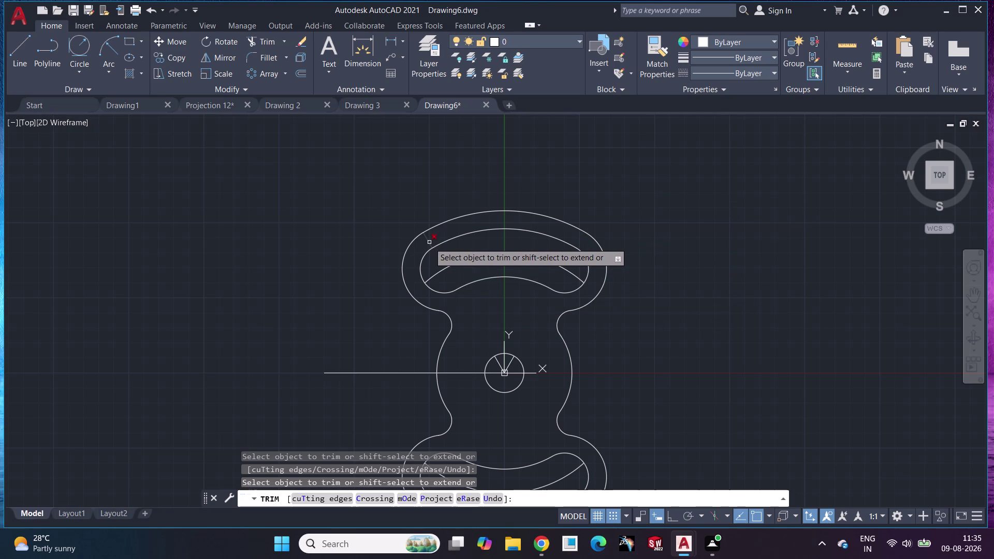
click(430, 243)
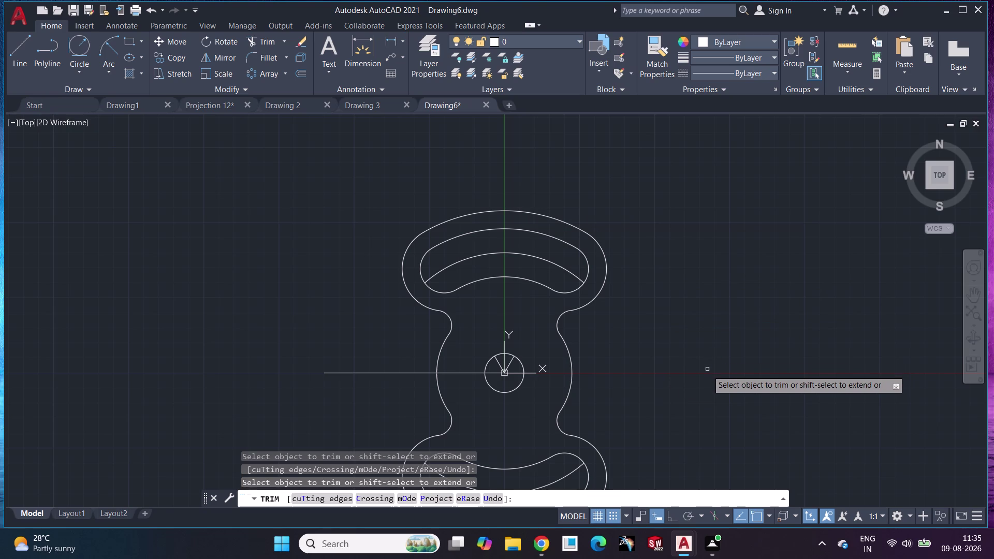
End trimming and erase the horizontal construction line through the central circle.
scroll(down, 3)
middle_drag(685, 405, 692, 392)
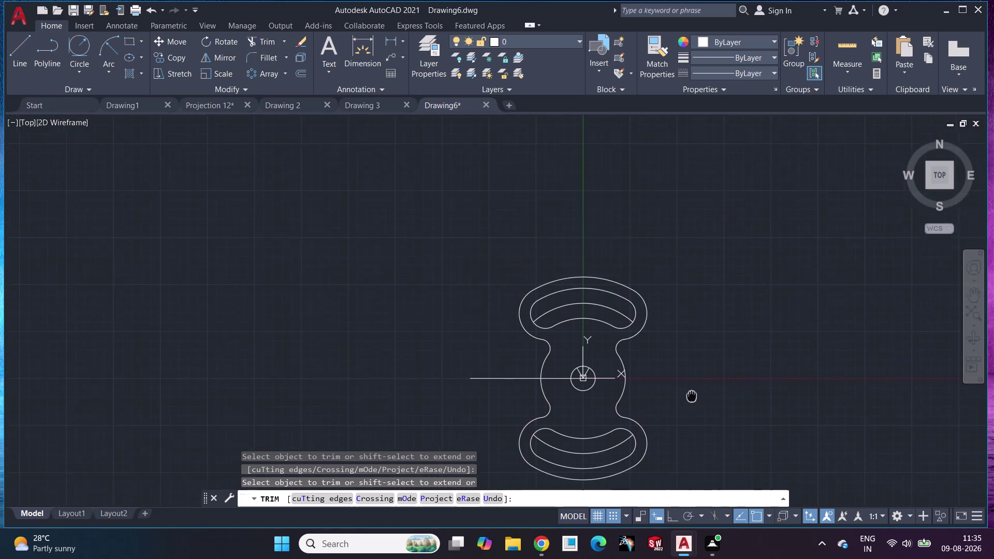
middle_drag(691, 392, 658, 295)
middle_click(655, 296)
key(Escape)
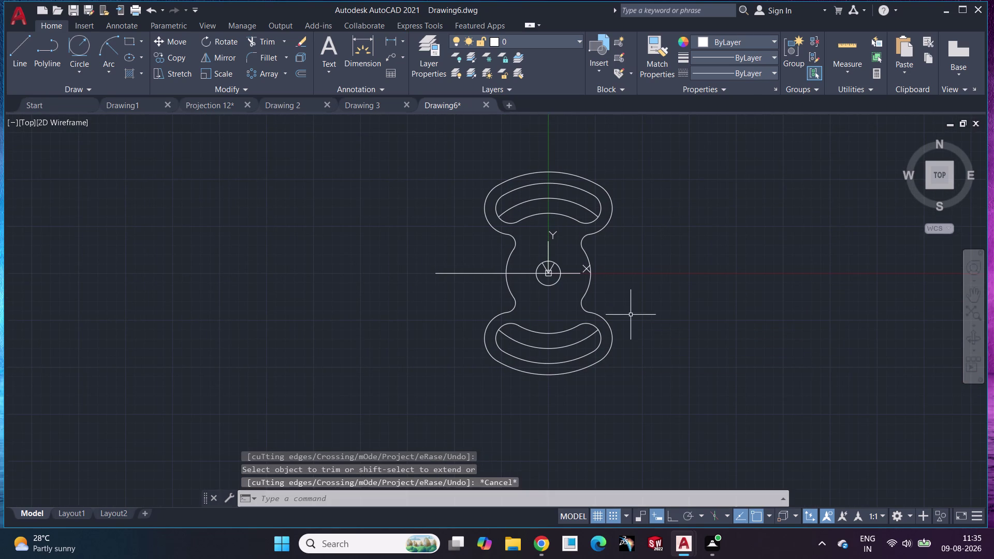
scroll(up, 3)
middle_drag(563, 322, 505, 415)
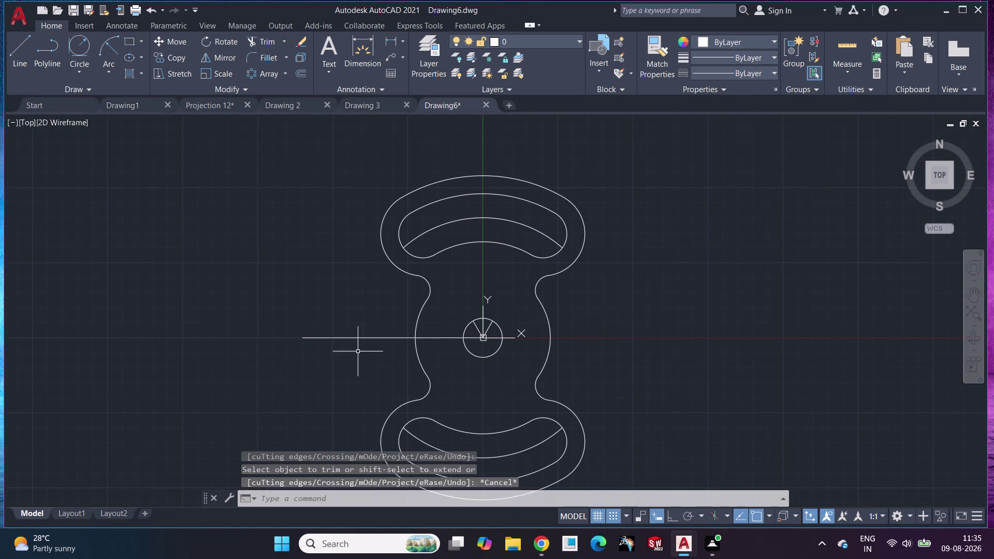
click(362, 337)
key(Delete)
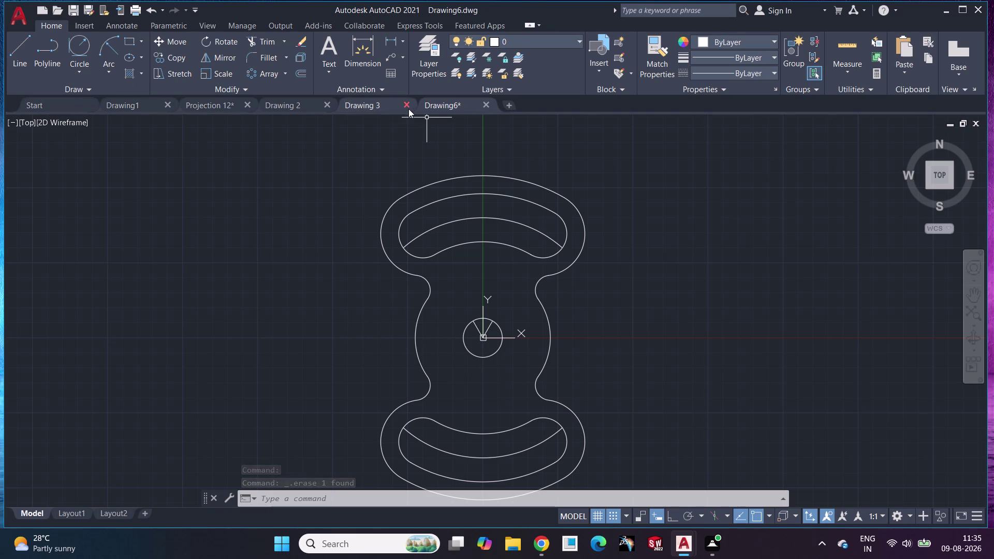
Trim away the left and right slanted lines inside the central circle.
click(377, 53)
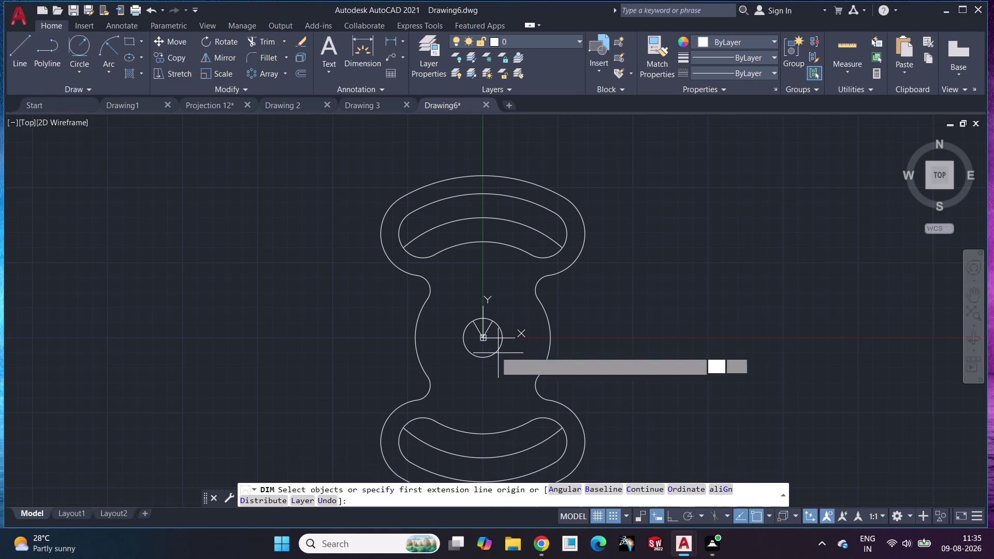
scroll(up, 3)
key(Escape)
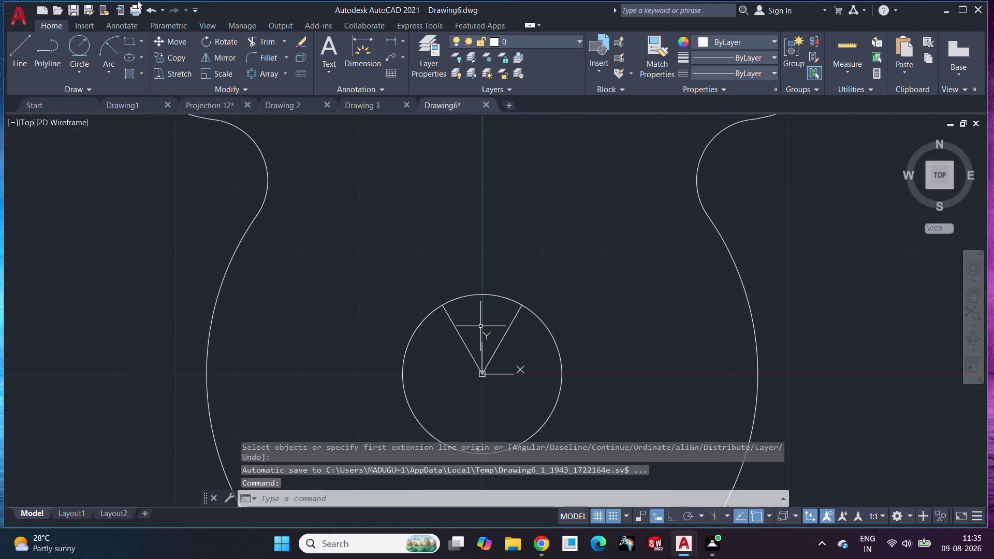
click(257, 40)
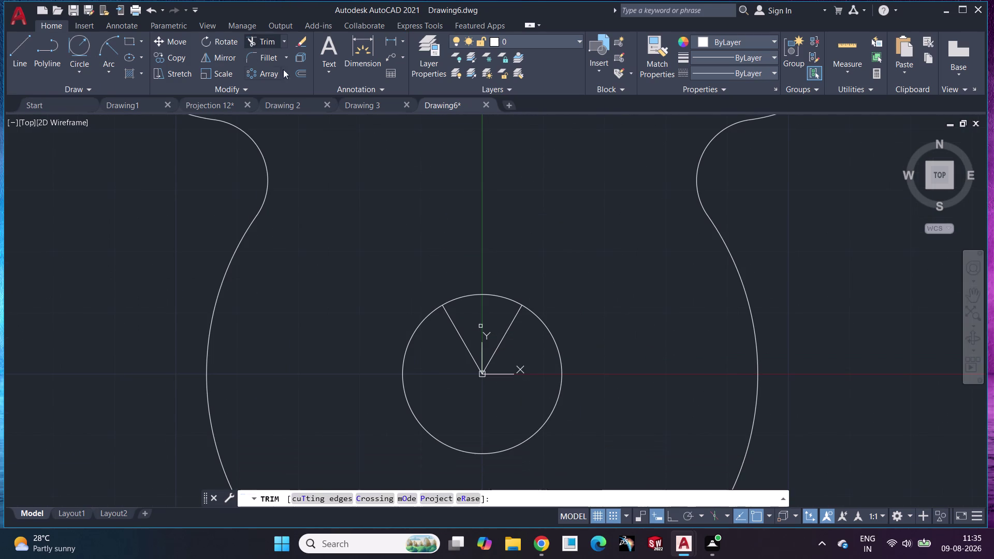
click(453, 323)
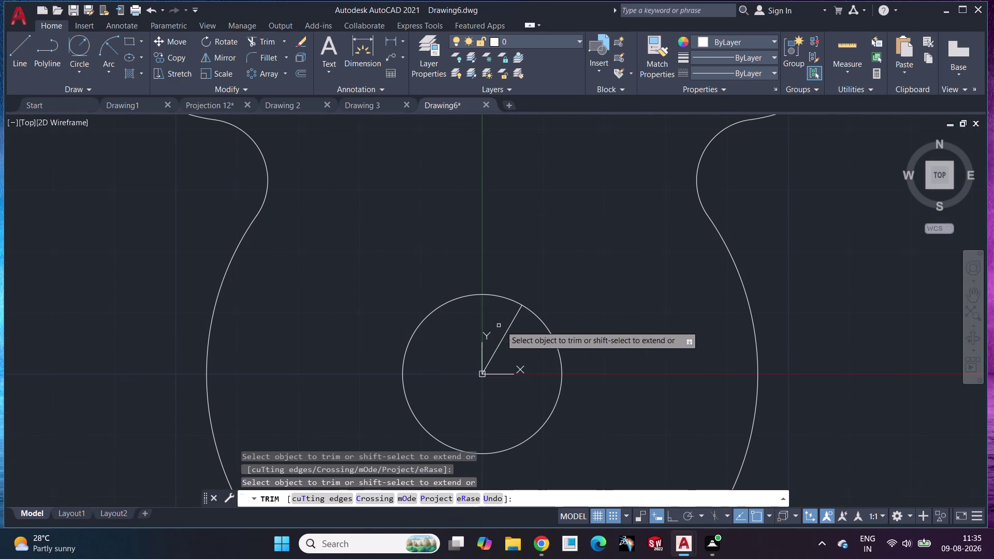
click(512, 327)
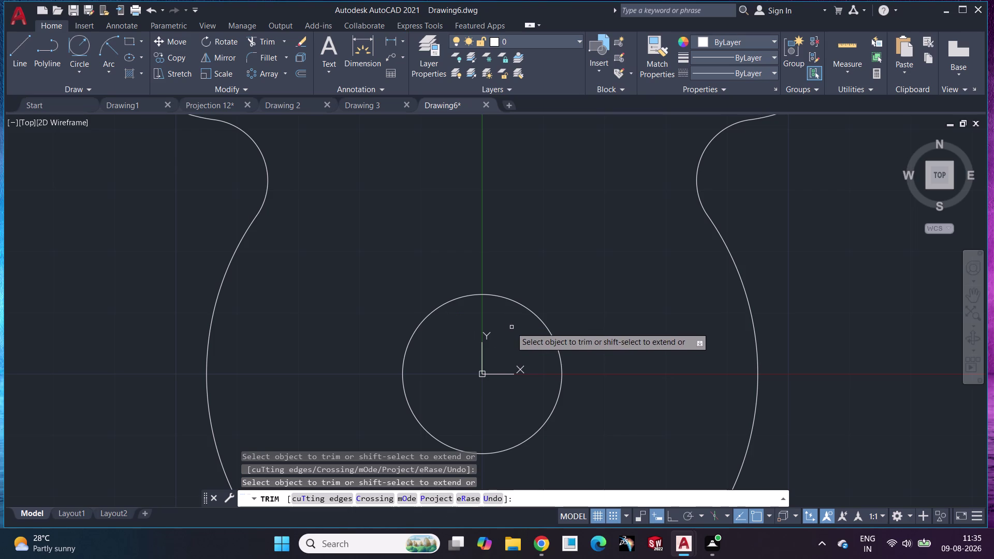
key(Escape)
Restart the dimension command with Ortho mode turned on.
scroll(down, 3)
click(355, 53)
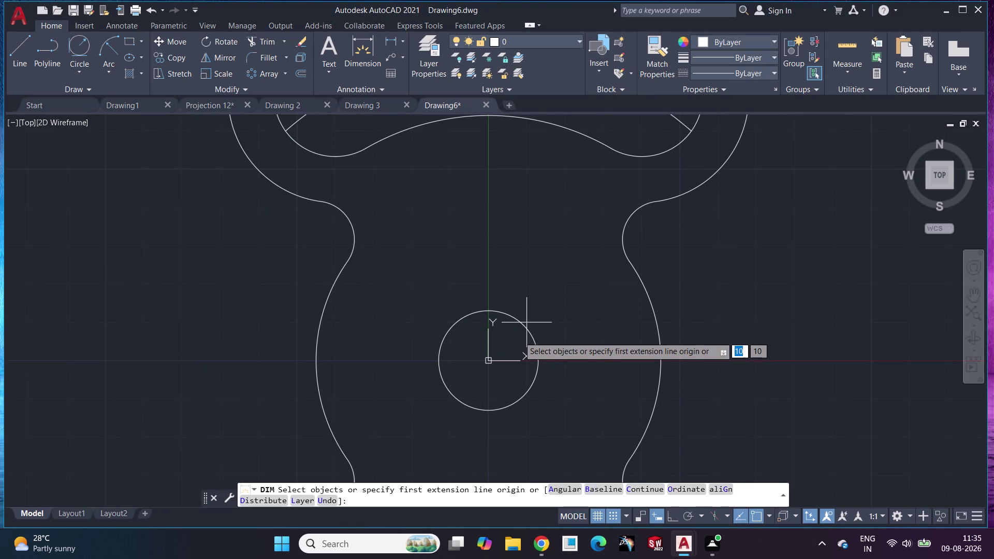
key(F8)
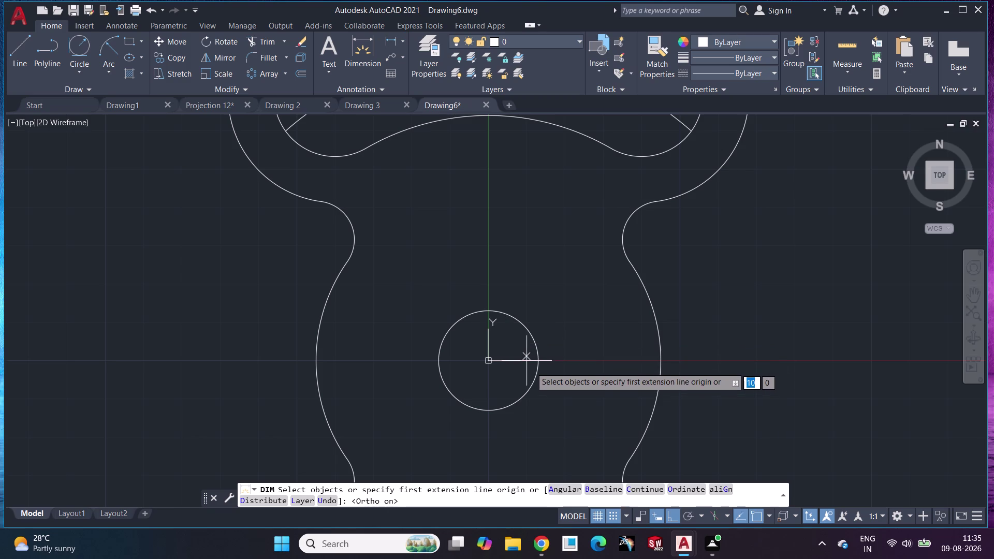
key(F12)
Drop the linear dimension and add R45 and R10 radius dimensions.
click(529, 327)
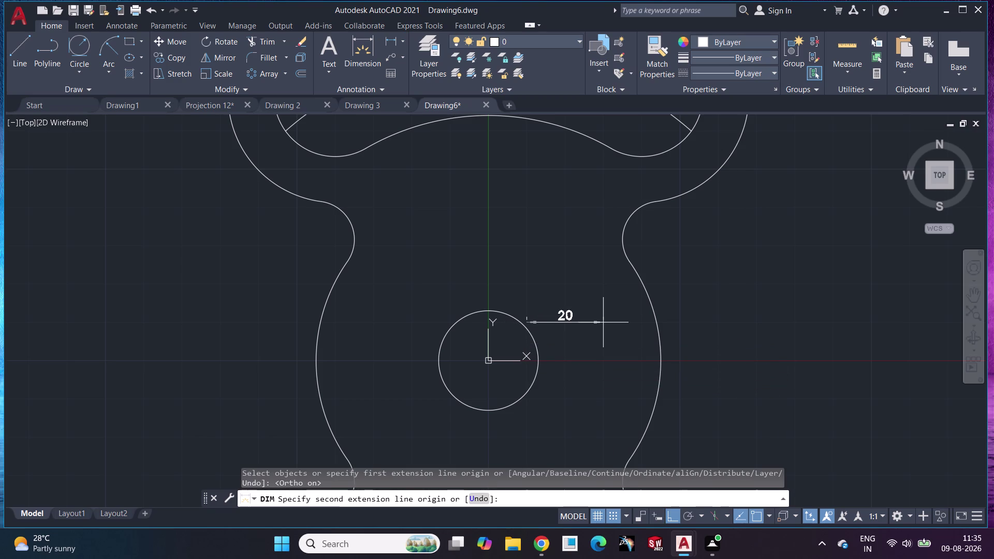
key(Escape)
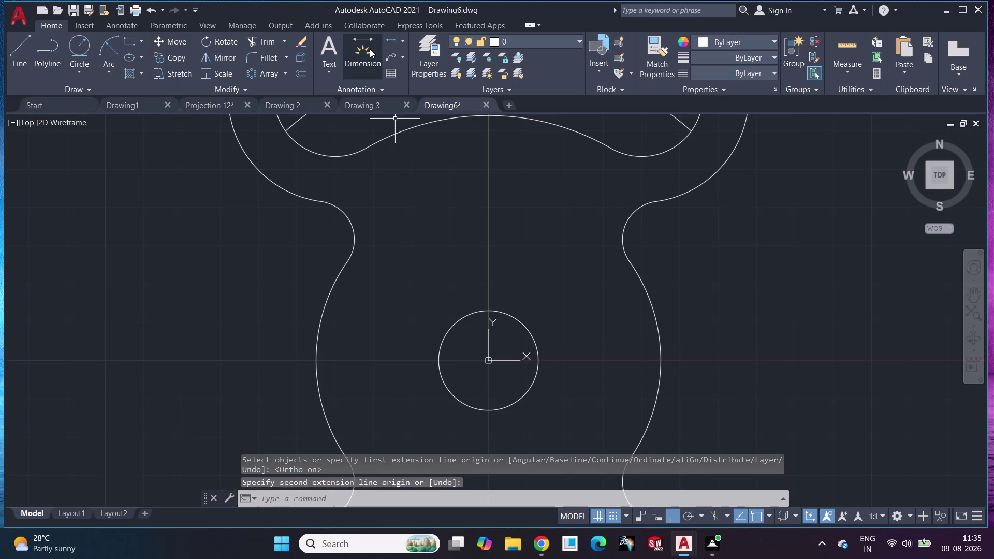
click(366, 48)
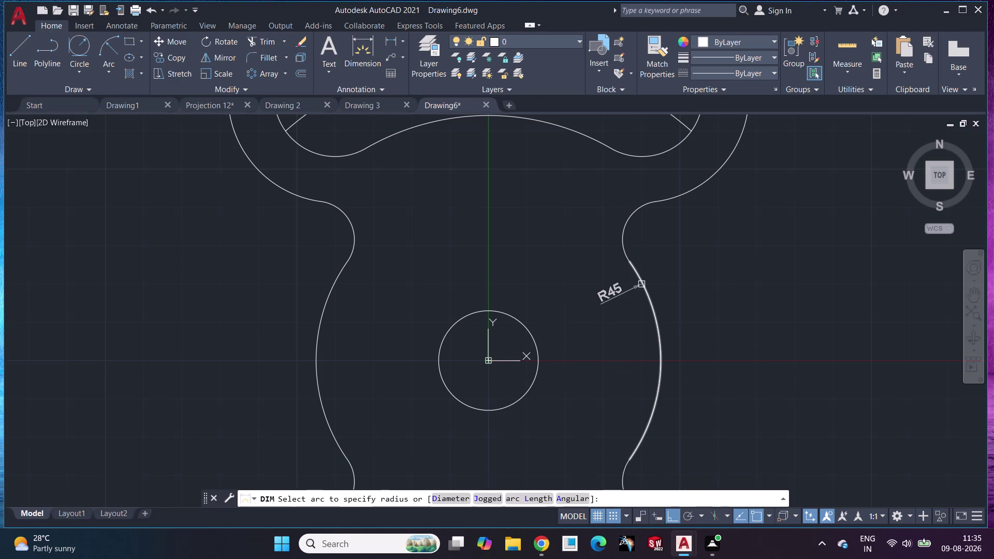
click(652, 292)
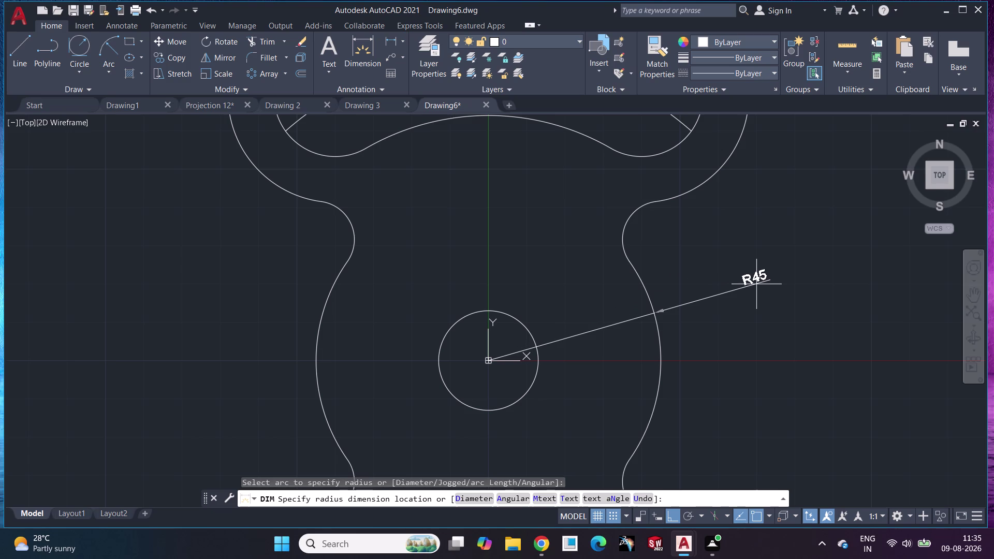
click(745, 286)
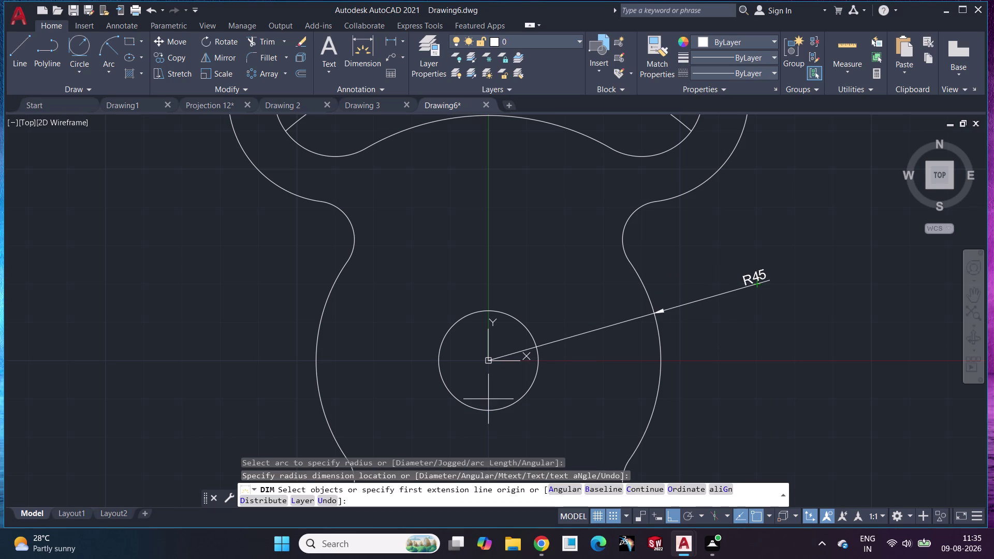
click(352, 212)
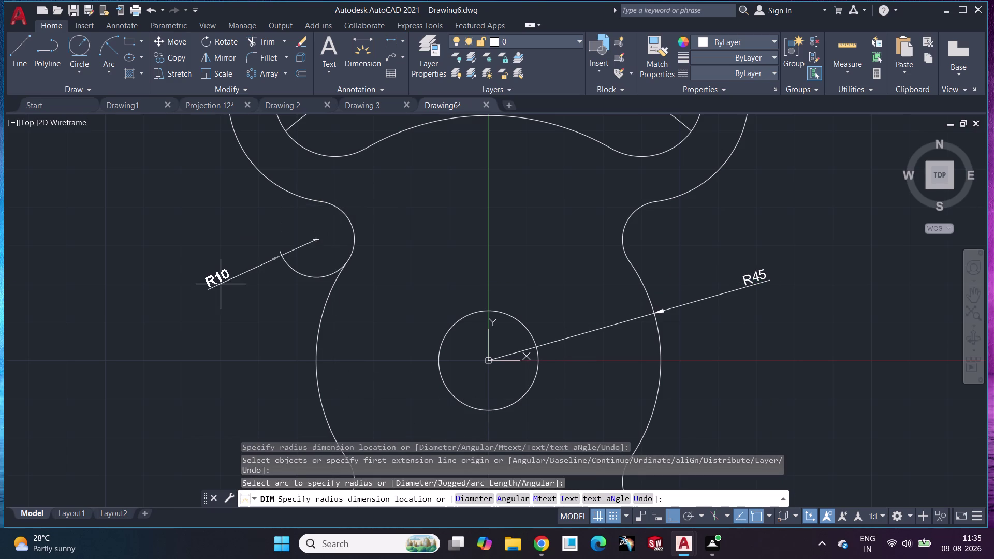
click(332, 237)
scroll(down, 3)
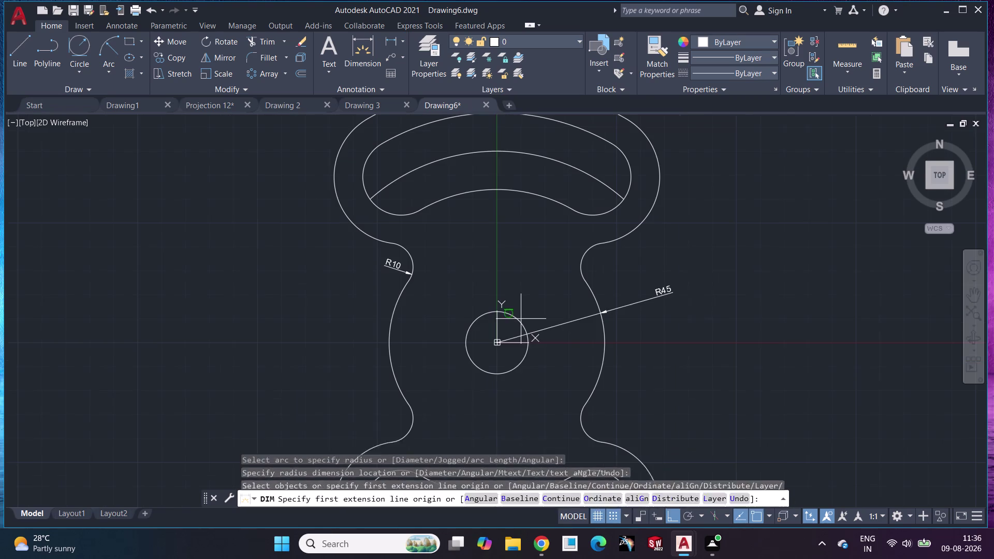
Add R80, R64, R16 and R28 radius dimensions to the upper arcs.
click(528, 152)
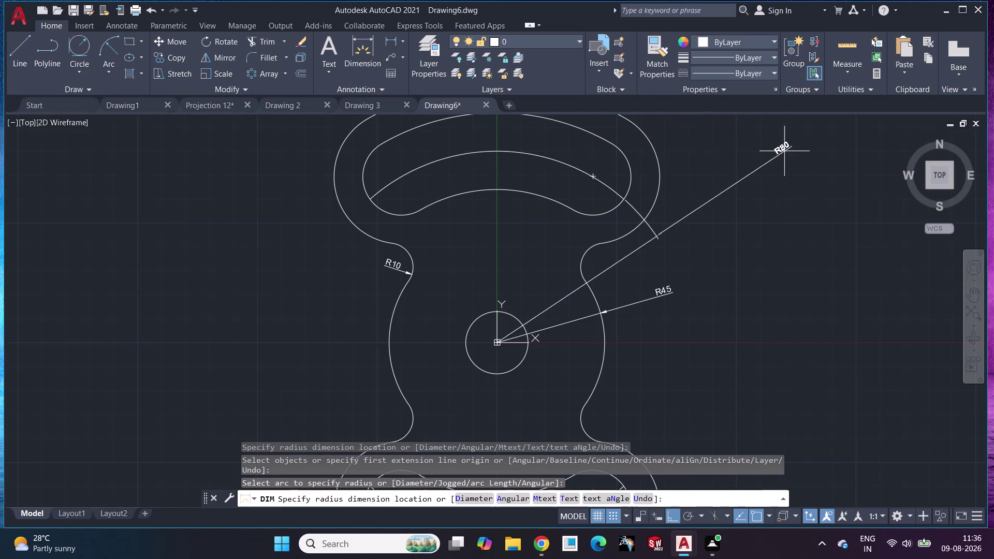
click(590, 157)
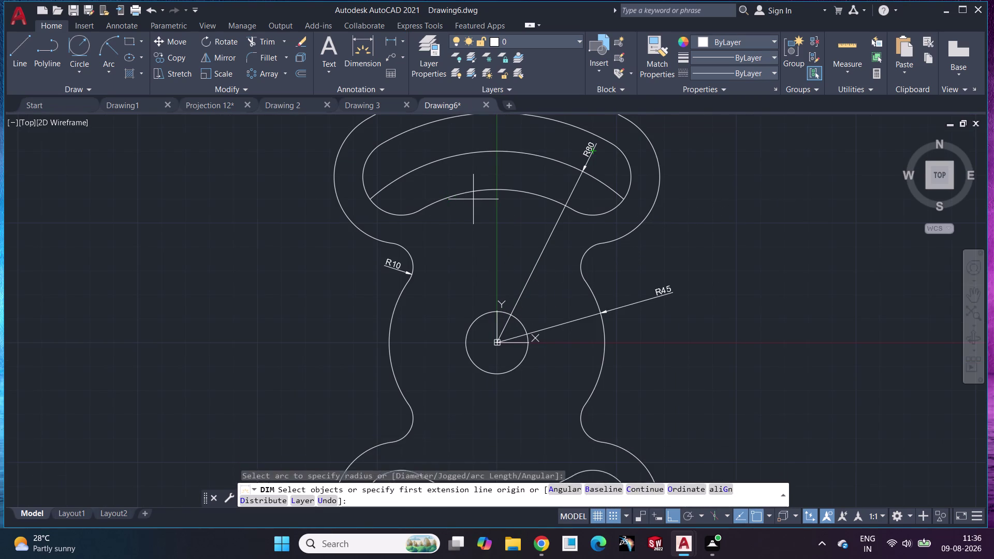
click(441, 210)
click(476, 271)
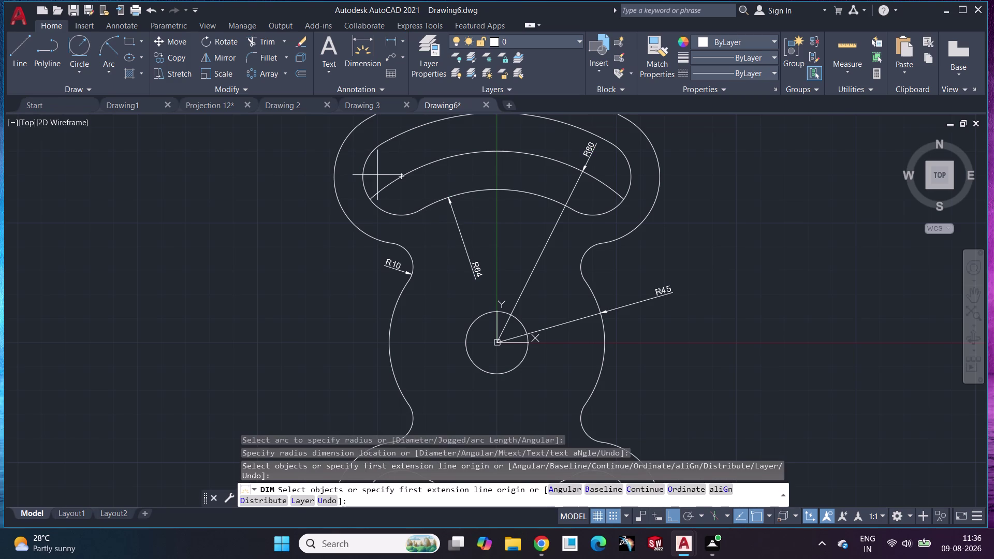
click(374, 156)
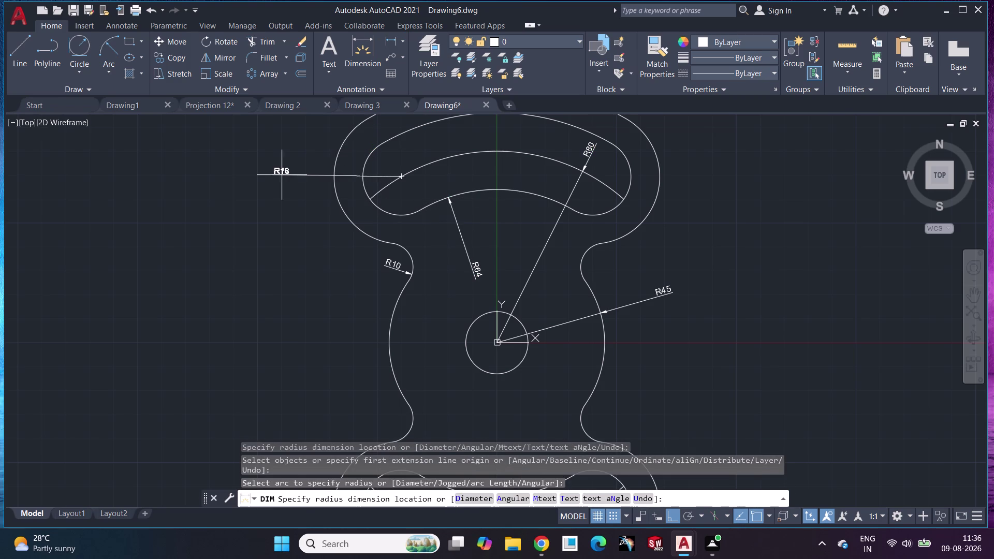
click(273, 188)
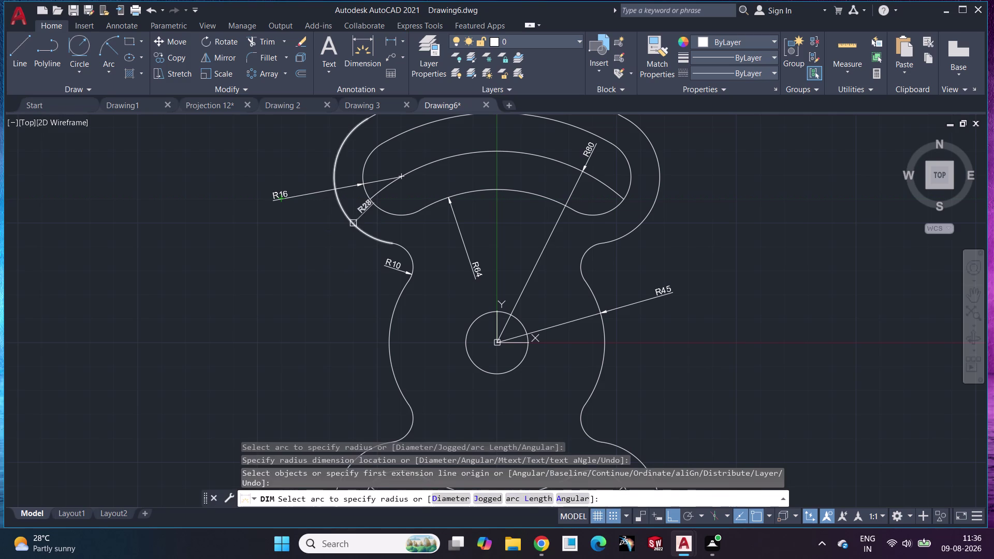
click(346, 225)
click(138, 316)
scroll(down, 3)
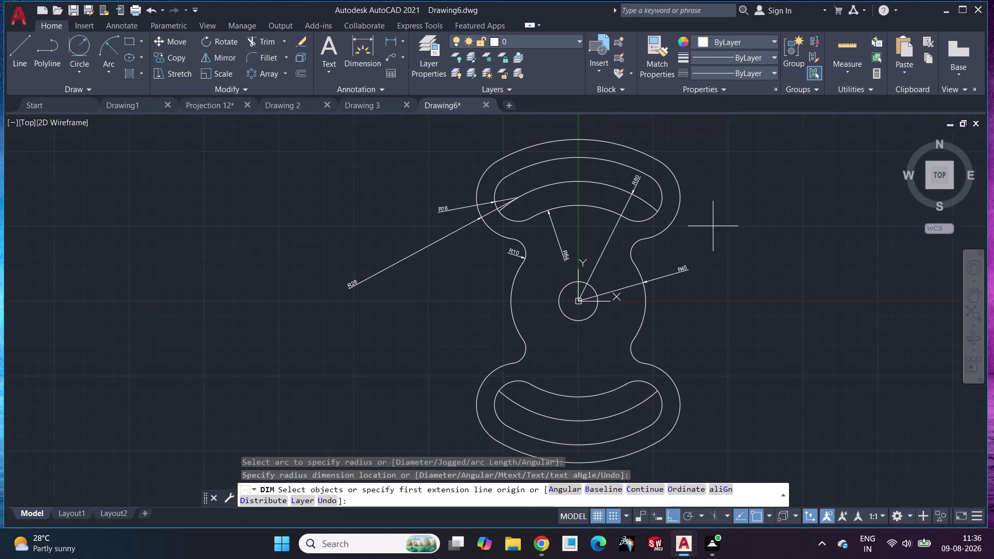
Add an R108 radius dimension to the outer tangent arc.
middle_drag(737, 240, 511, 274)
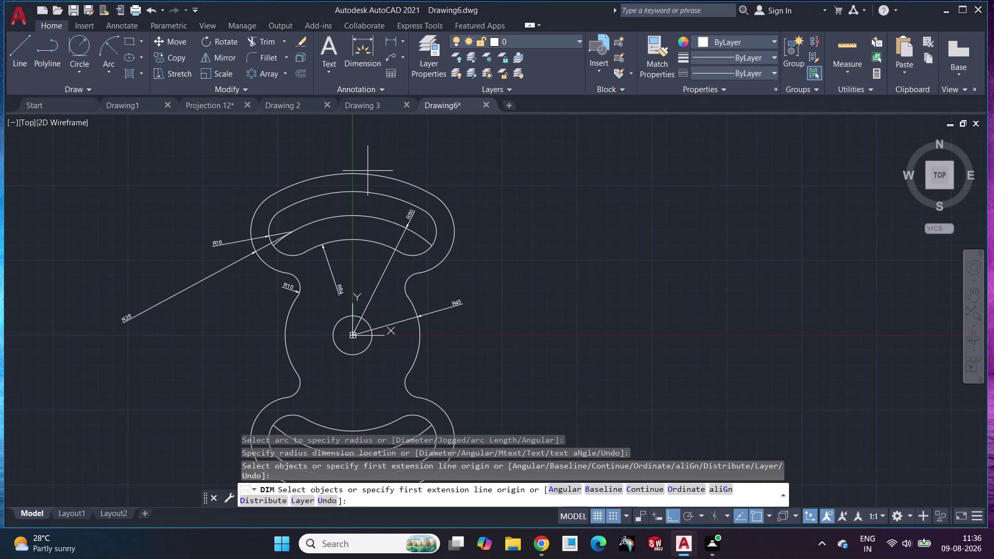
scroll(up, 3)
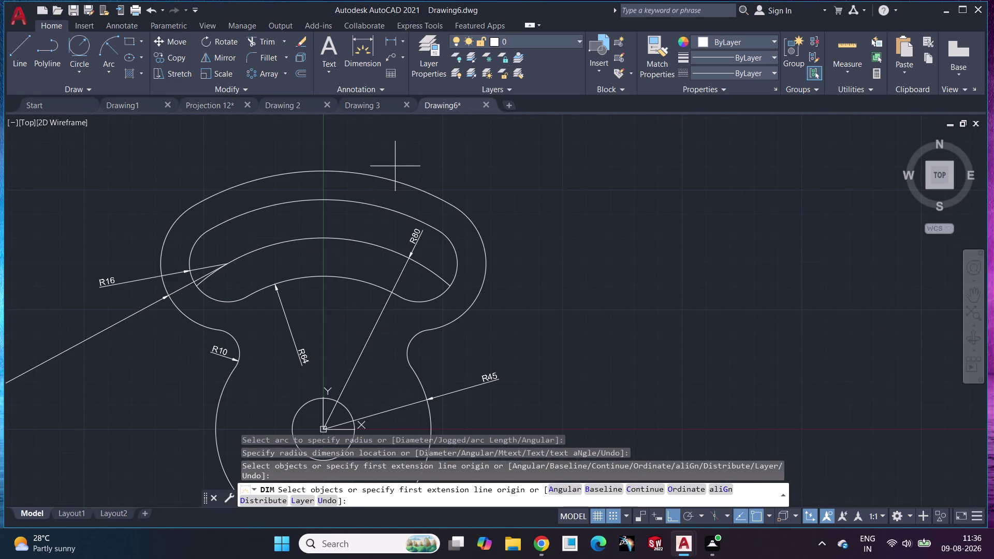
click(356, 55)
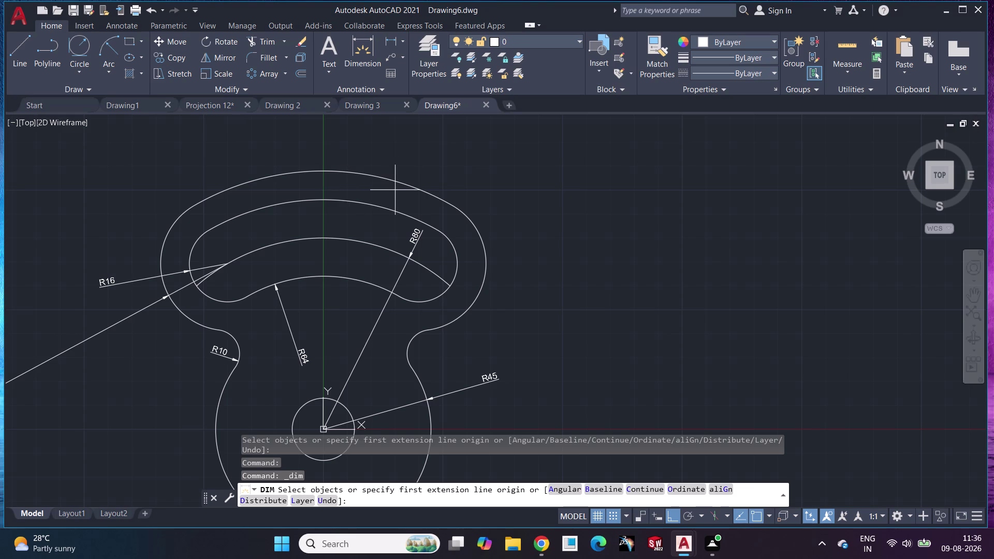
click(413, 188)
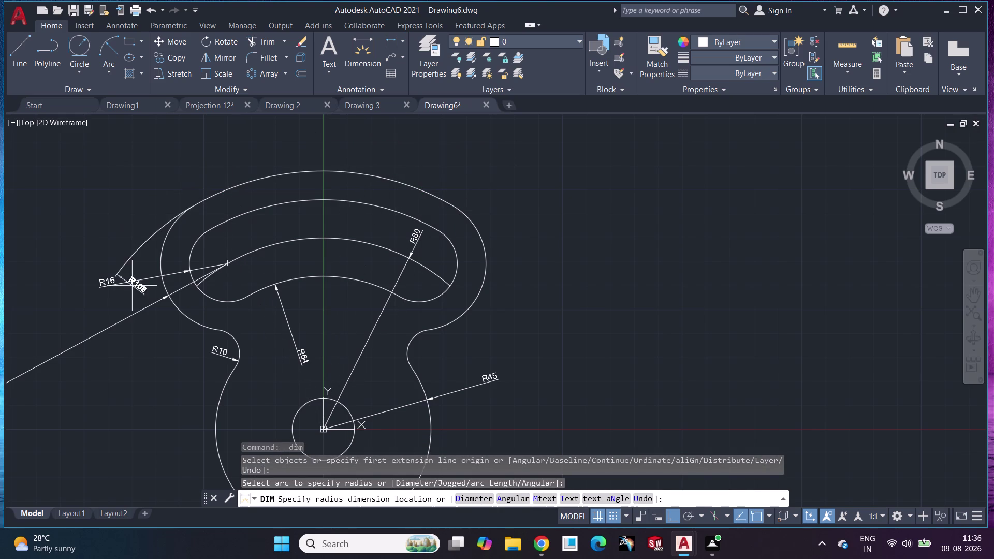
scroll(down, 3)
click(214, 175)
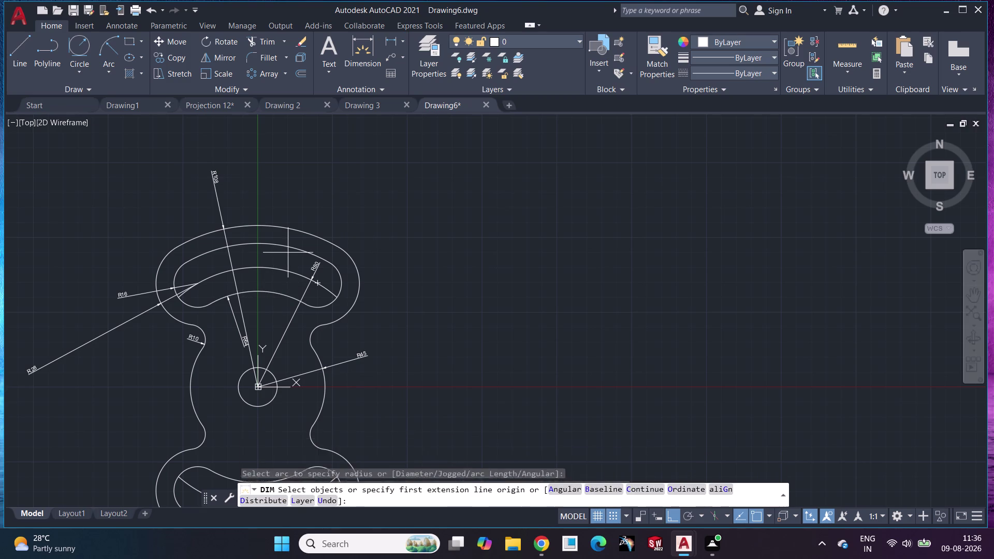
Place the large lower arc's radius label below the profile and re-centre the view.
middle_drag(283, 353, 348, 189)
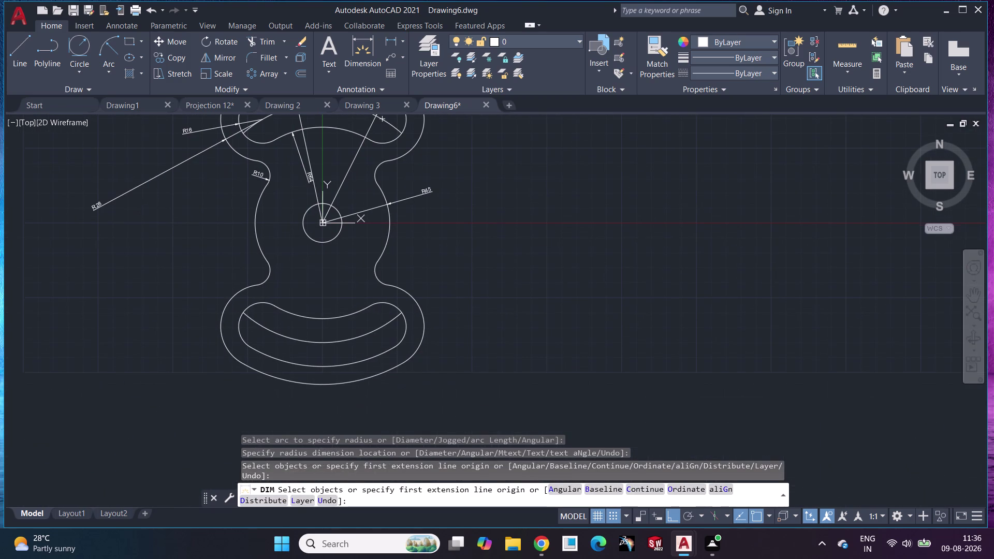
click(357, 315)
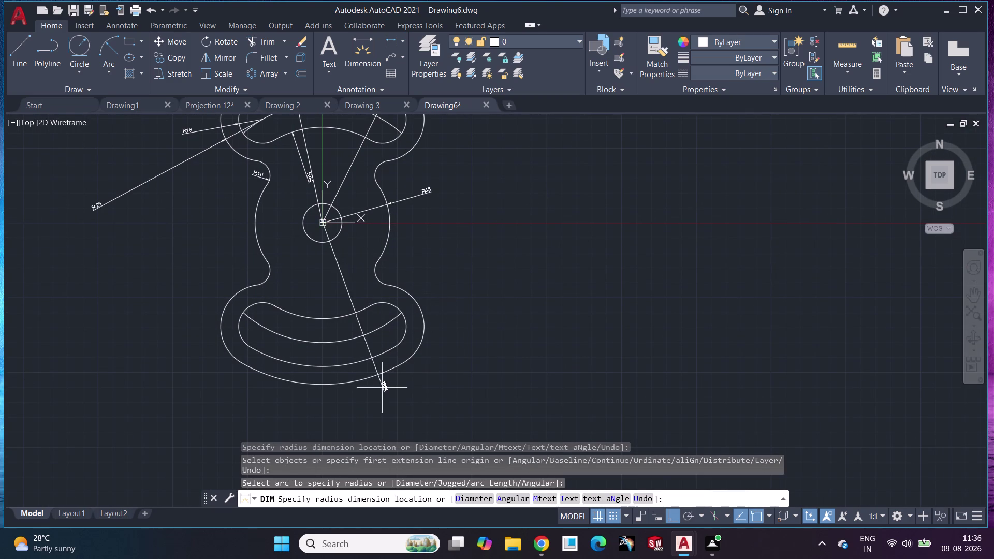
click(373, 408)
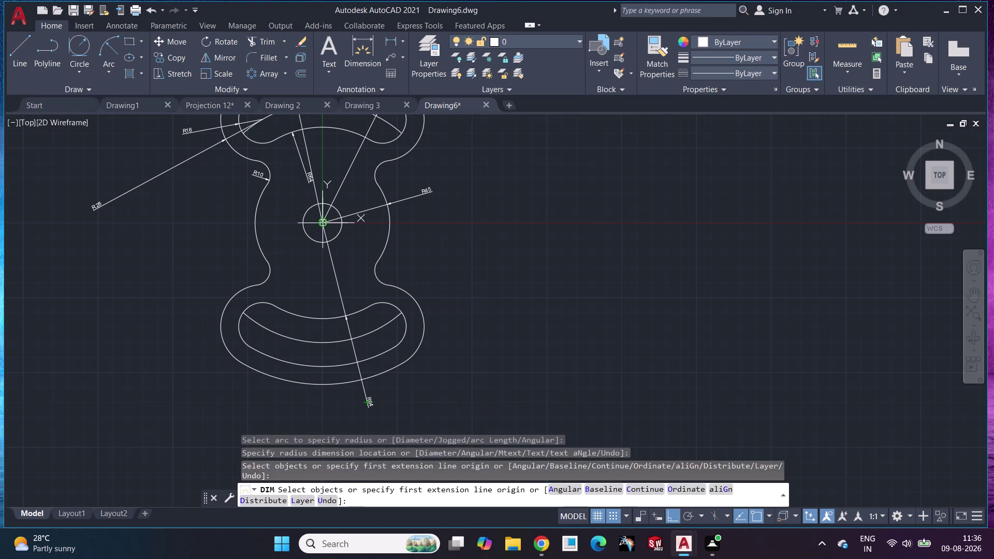
scroll(up, 3)
scroll(up, 3)
scroll(up, 3)
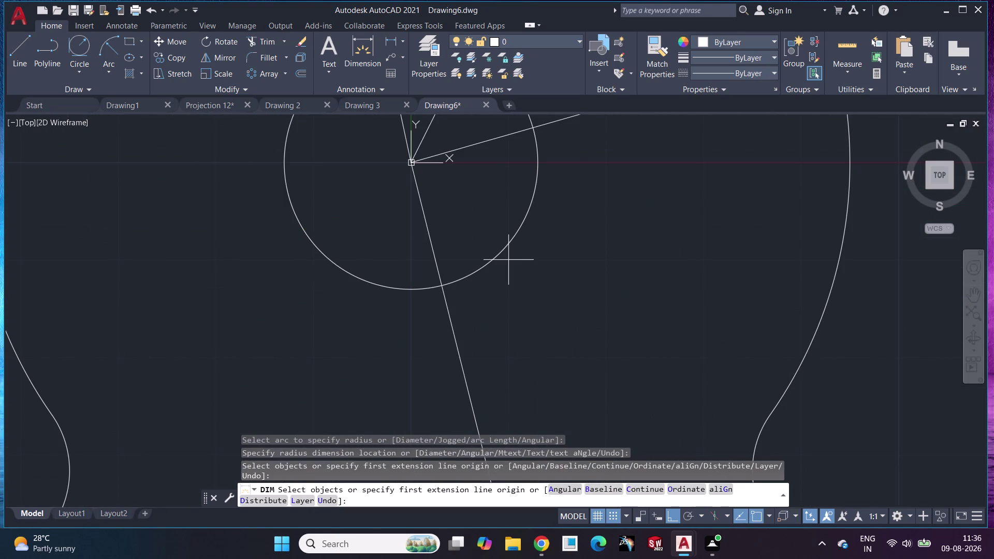
scroll(down, 3)
scroll(up, 3)
middle_drag(523, 323, 515, 214)
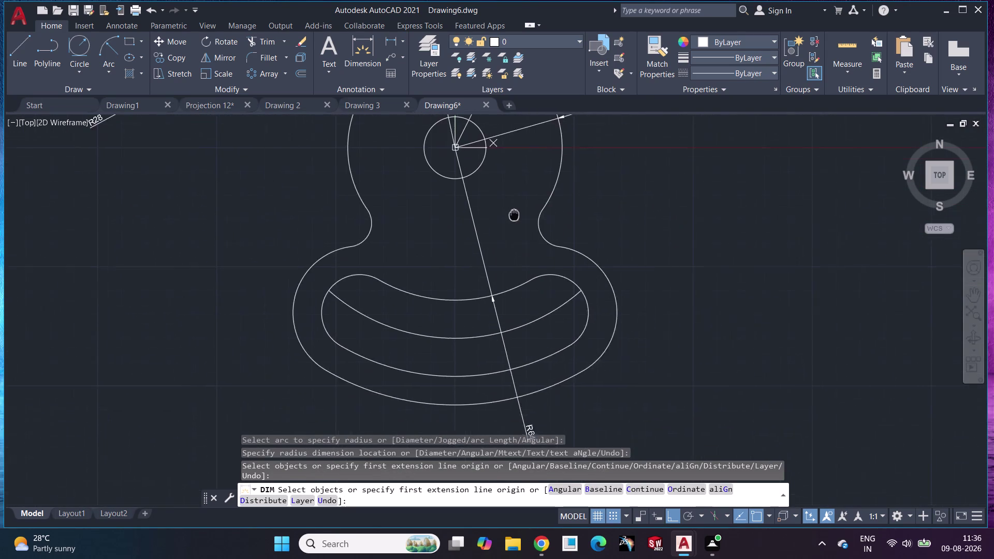
middle_drag(515, 215, 512, 209)
scroll(down, 3)
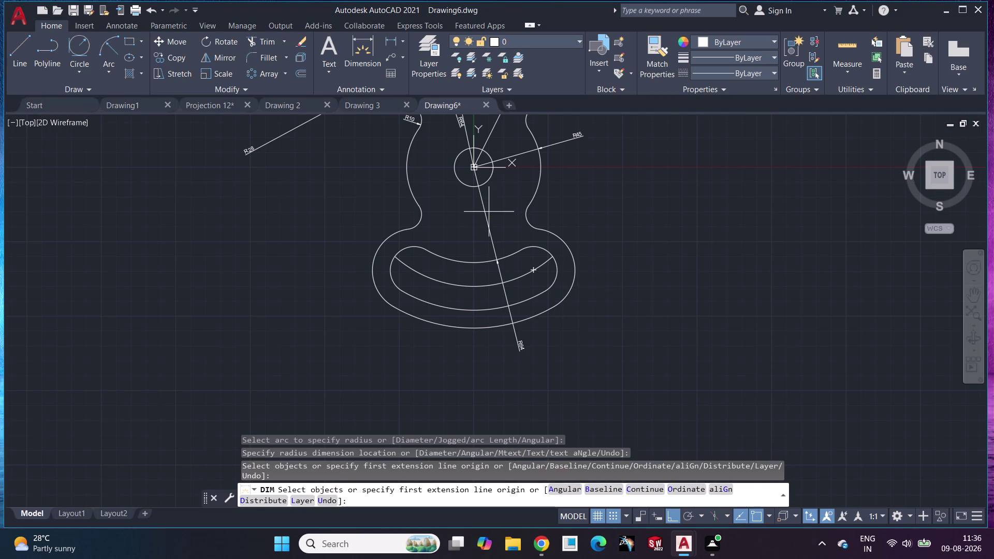
click(400, 47)
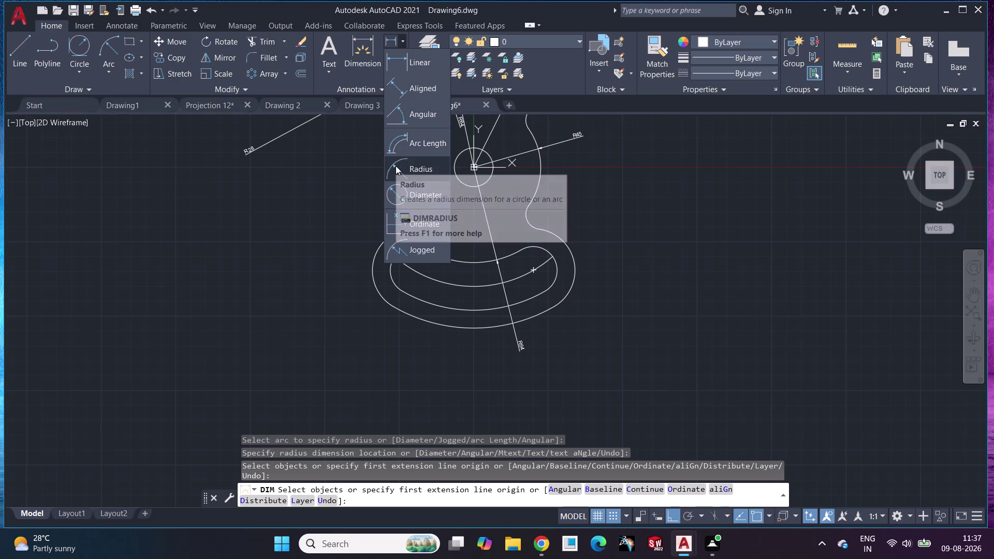
Start an Angular dimension, cancel the first attempt, and choose Angular again.
click(410, 113)
click(467, 162)
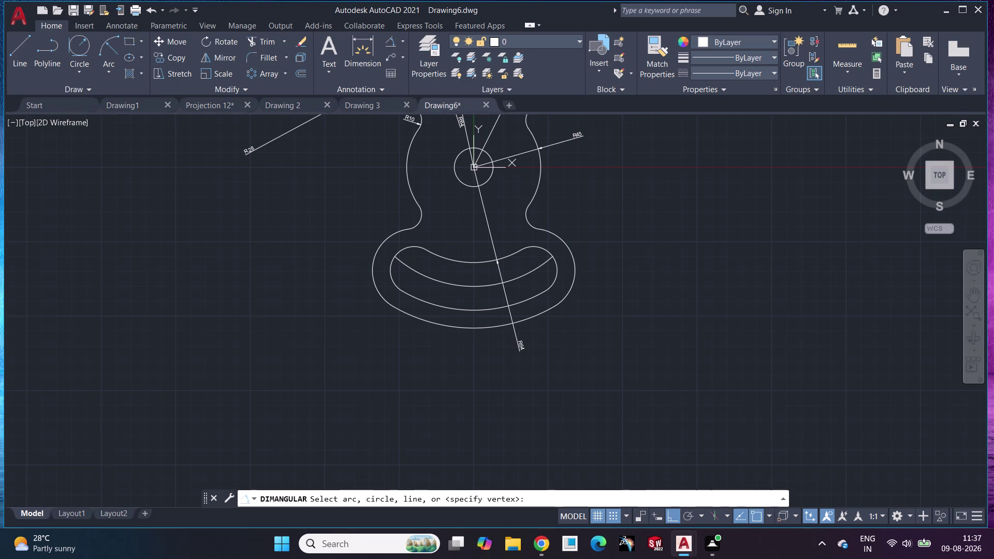
click(394, 256)
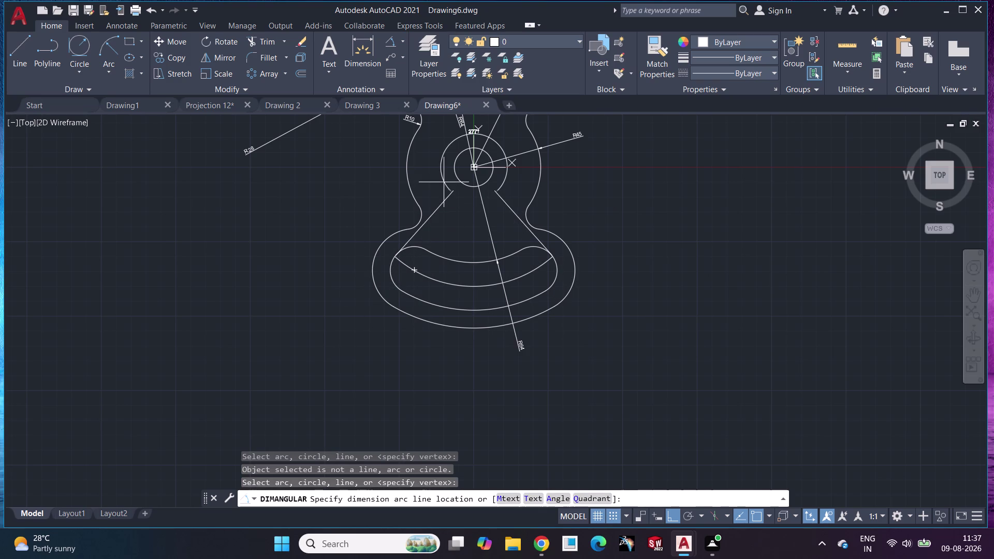
key(Escape)
click(388, 46)
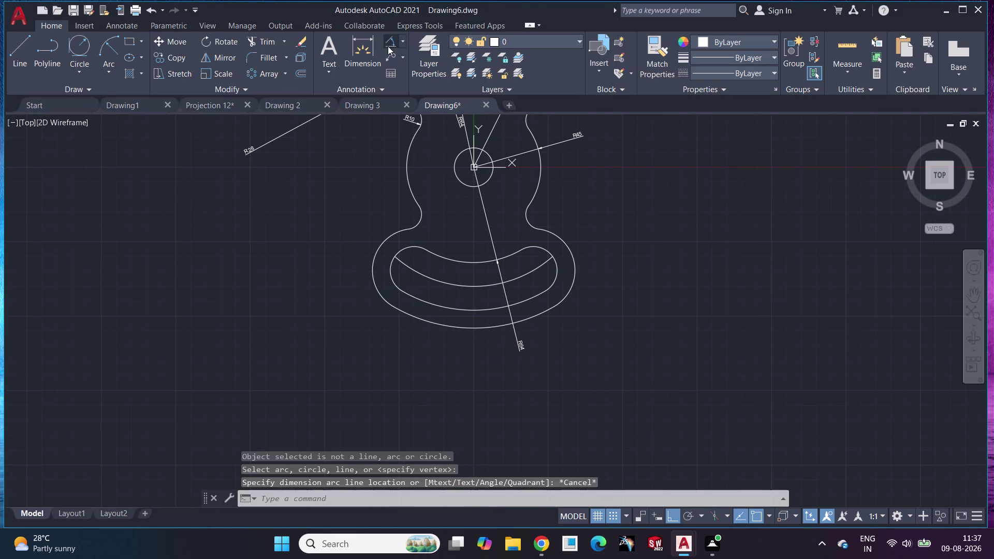
click(398, 41)
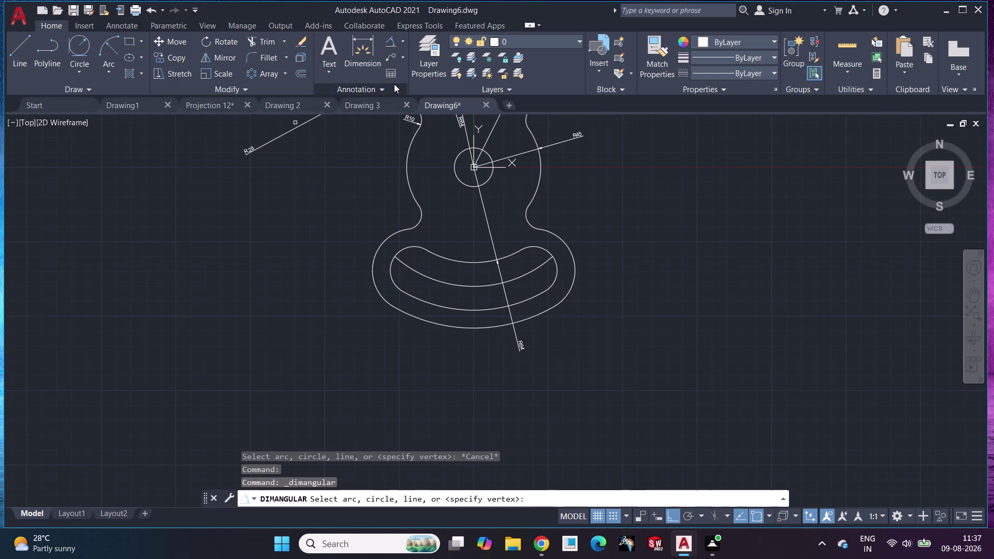
Draw an Ortho vertical line from the central circle's centre to below the profile.
key(Escape)
middle_drag(352, 189, 312, 260)
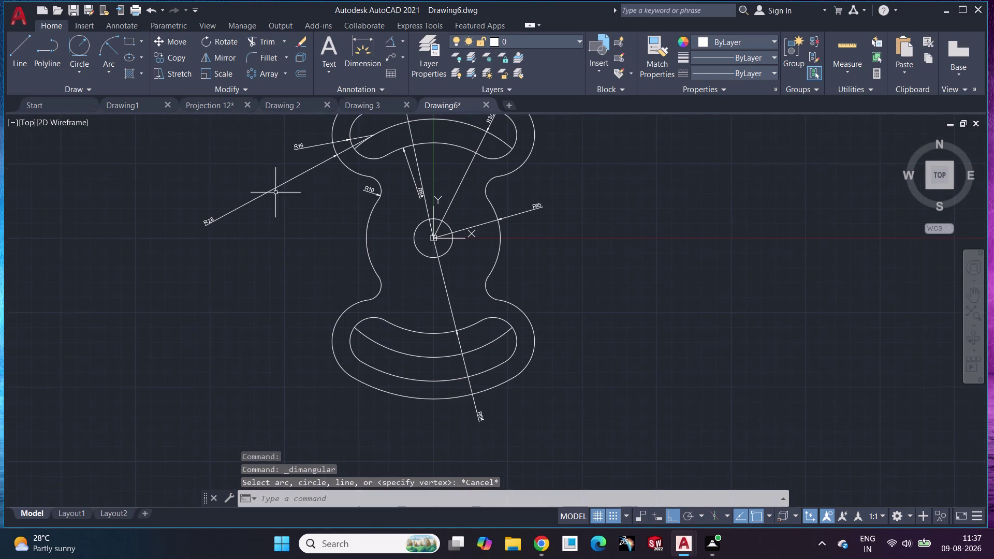
drag(12, 46, 17, 46)
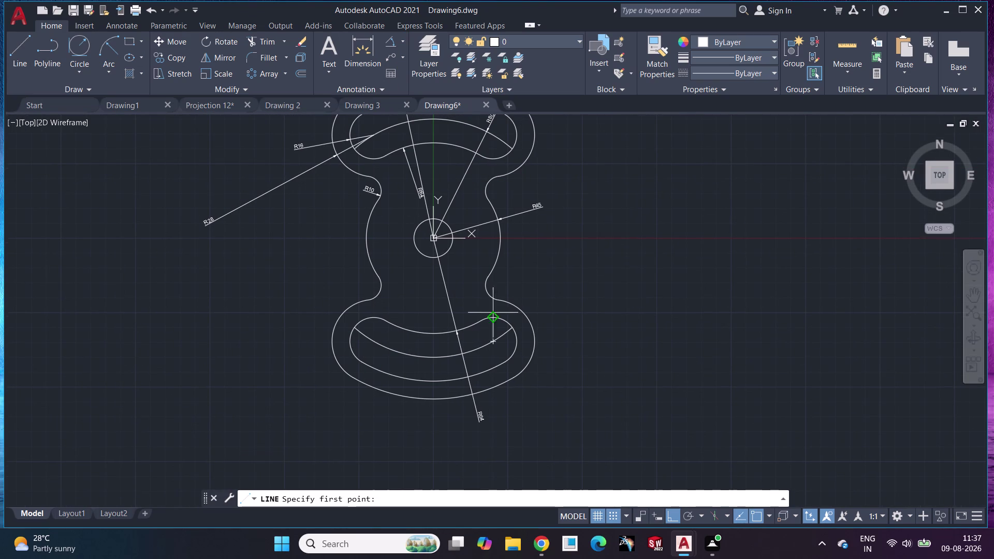
click(437, 236)
click(453, 446)
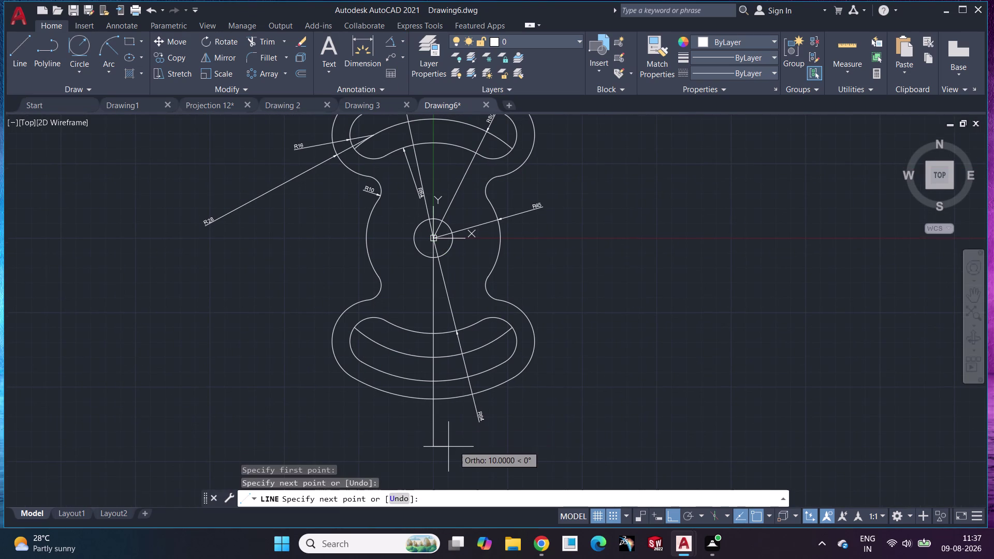
key(Escape)
scroll(up, 3)
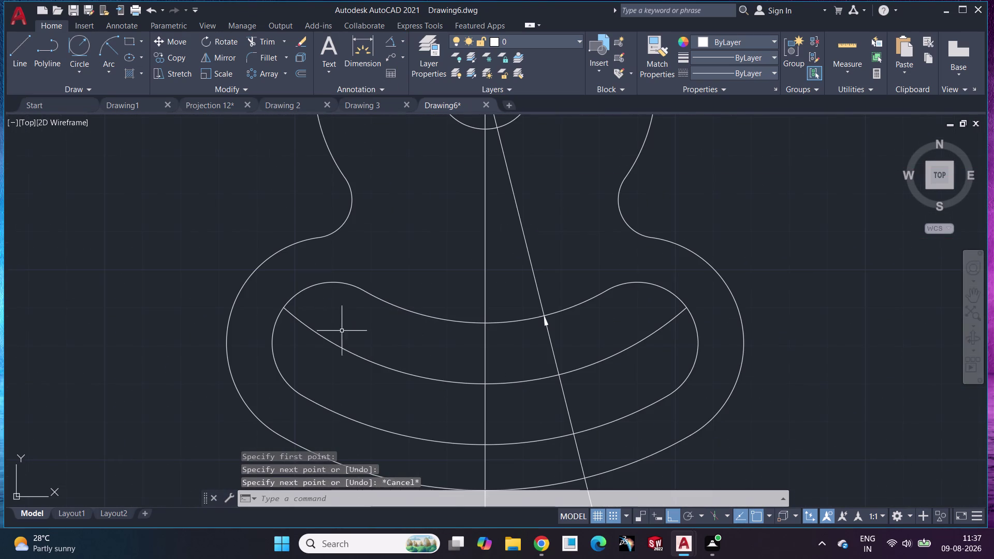
Attempt an angular dimension against the vertical centre line, then cancel it.
click(387, 37)
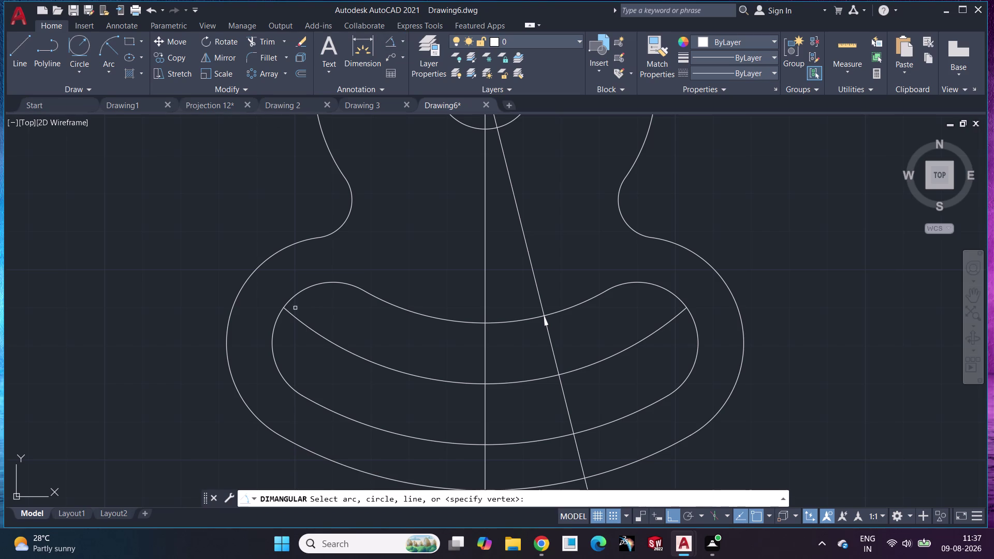
click(284, 313)
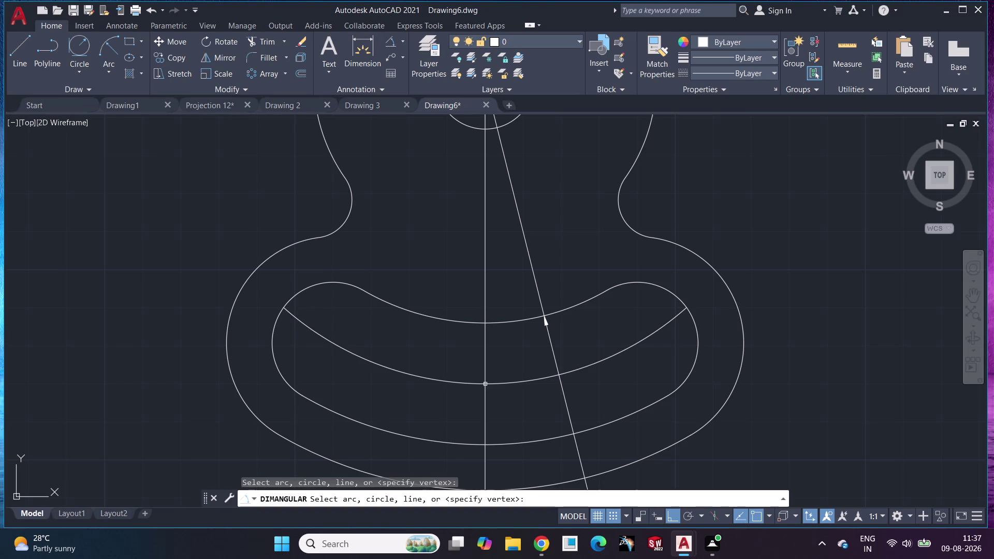
click(482, 399)
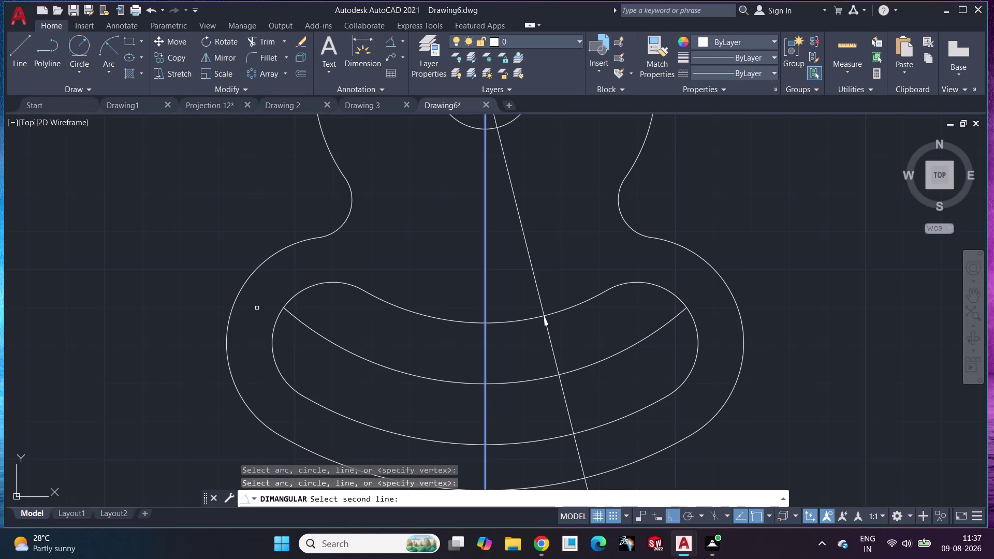
click(286, 306)
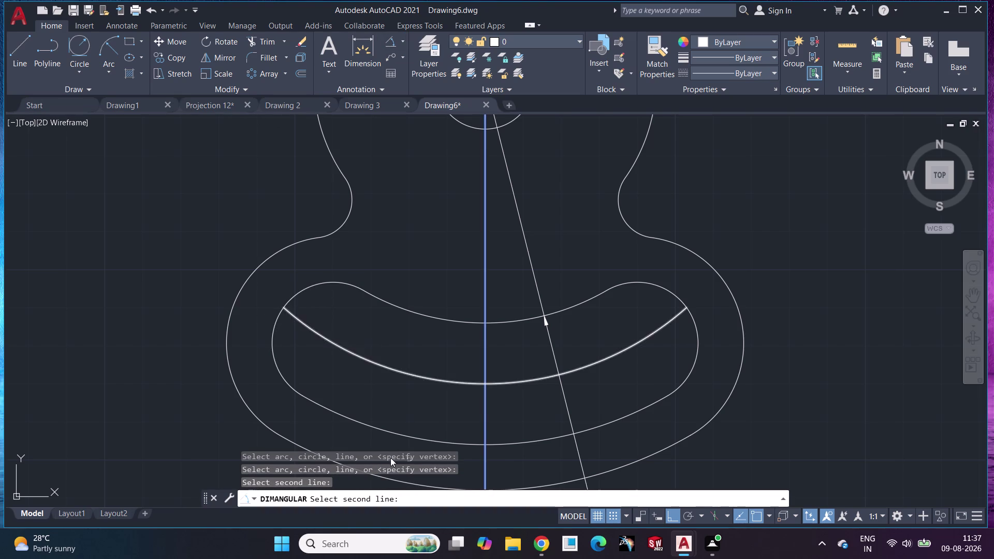
key(Escape)
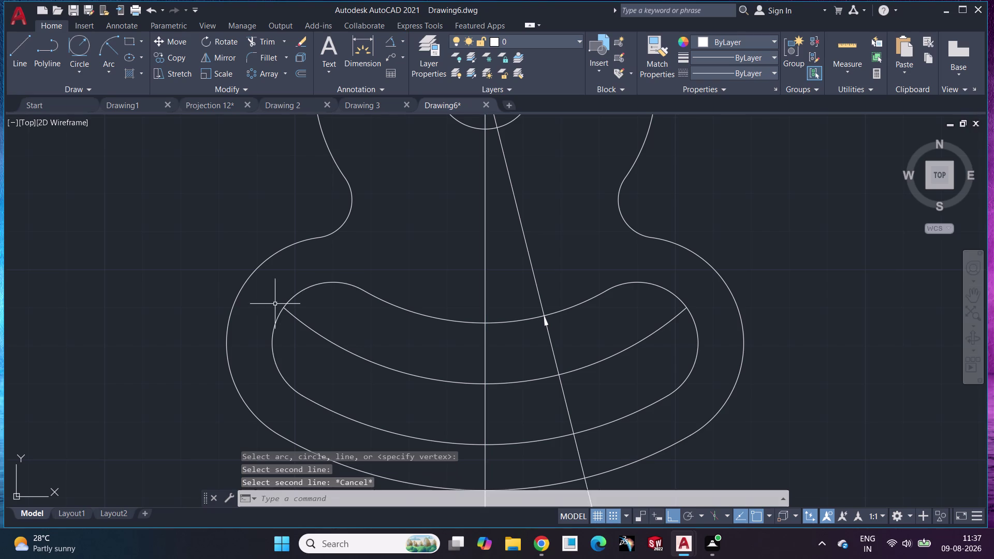
scroll(down, 3)
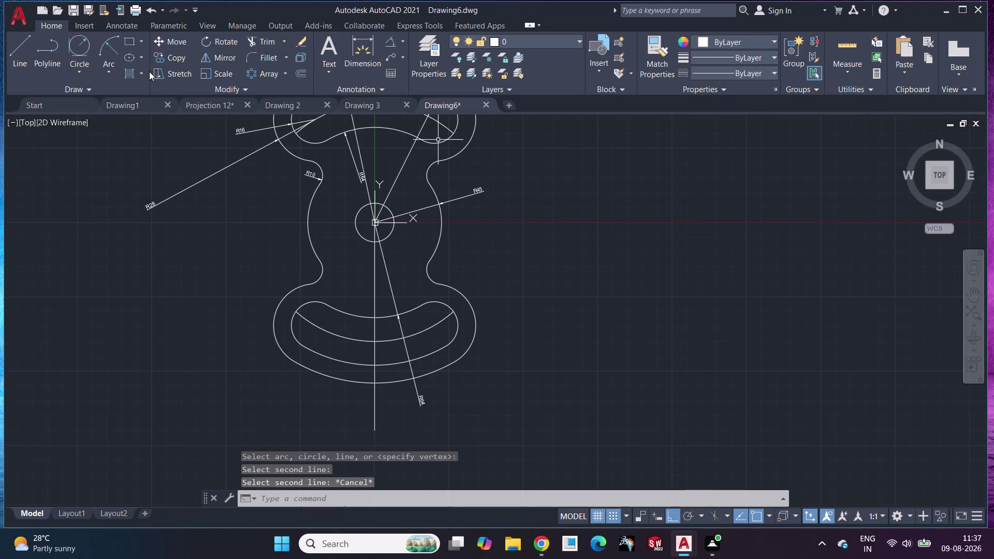
drag(12, 49, 32, 67)
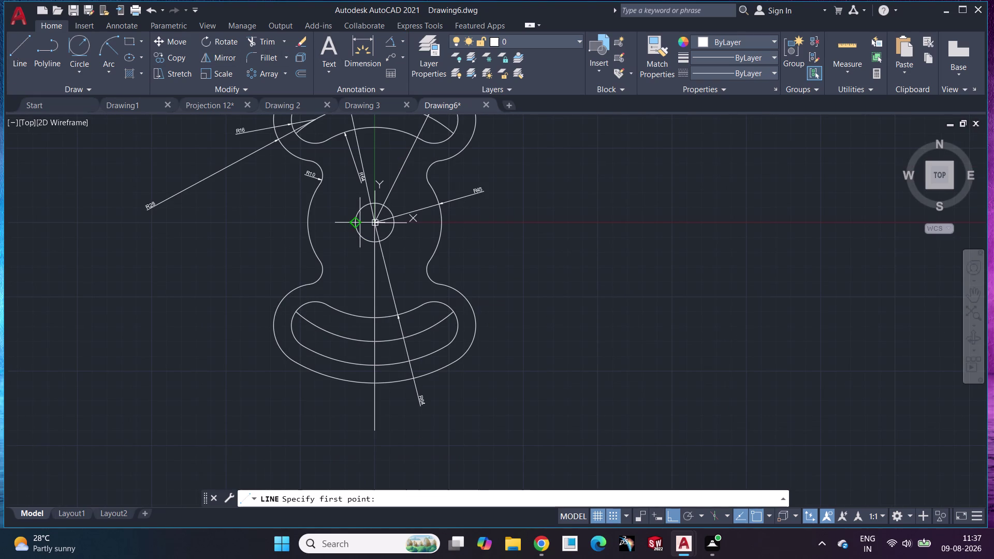
Draw a slanted line from the circle centre to the lower-left outer ring.
click(372, 224)
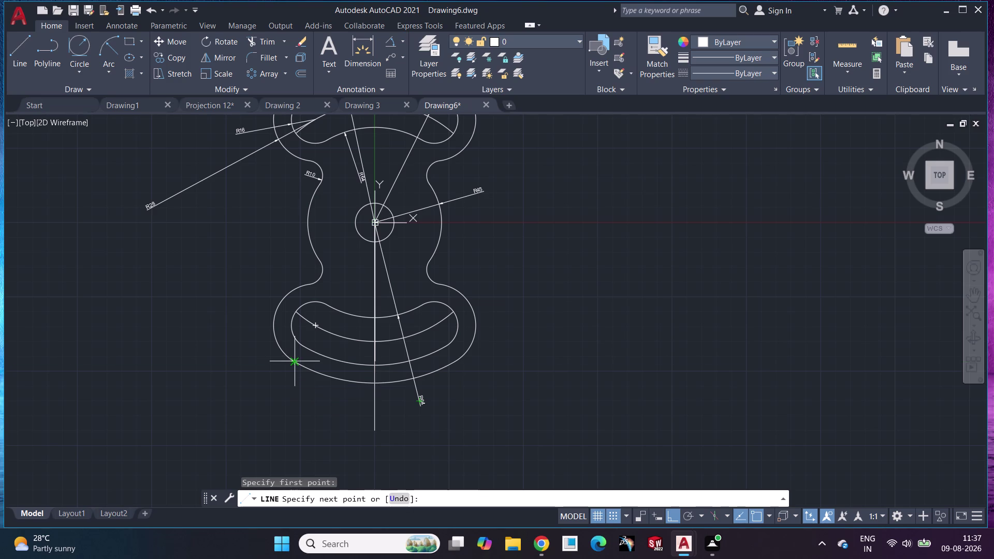
click(295, 360)
key(Escape)
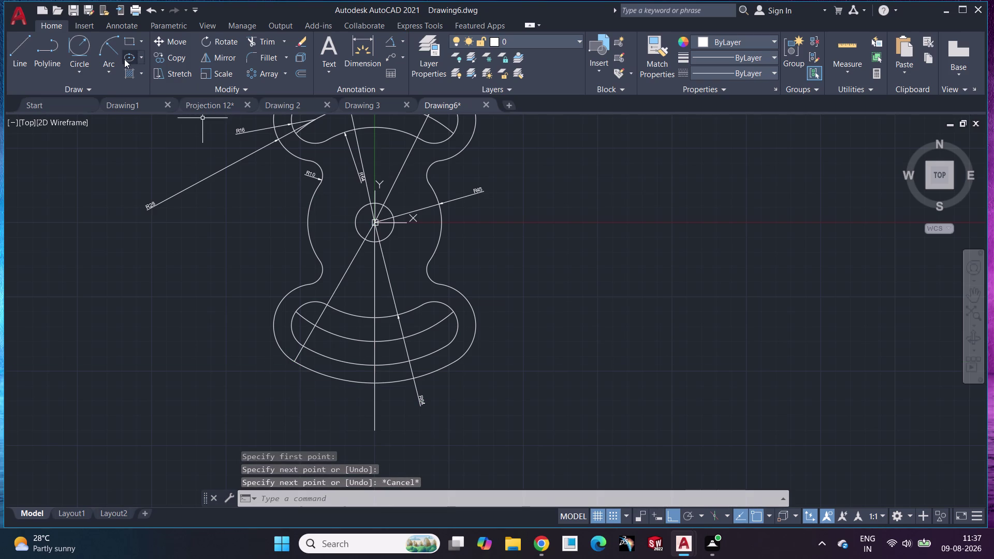
Try an angular dimension between the slanted and vertical lines, then cancel it.
click(391, 44)
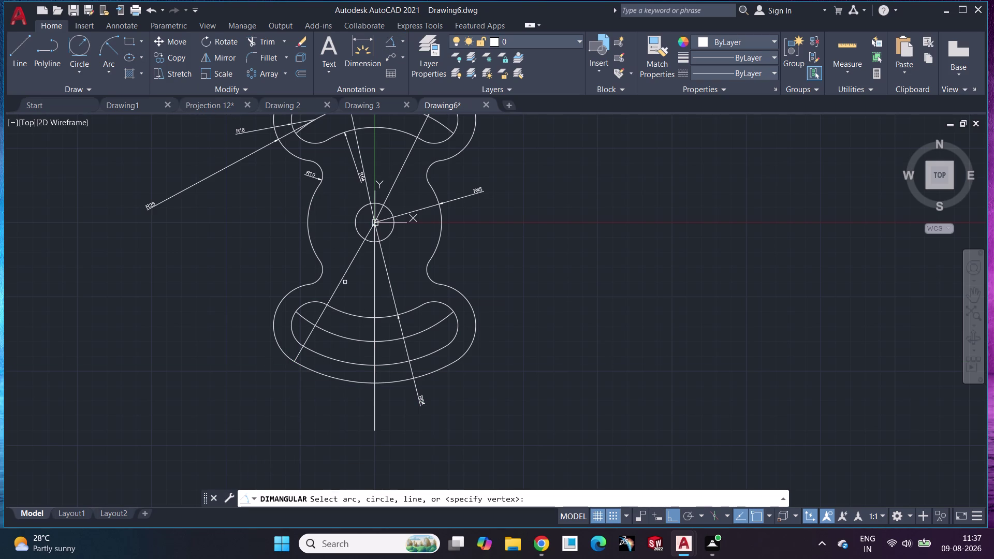
click(345, 280)
click(376, 294)
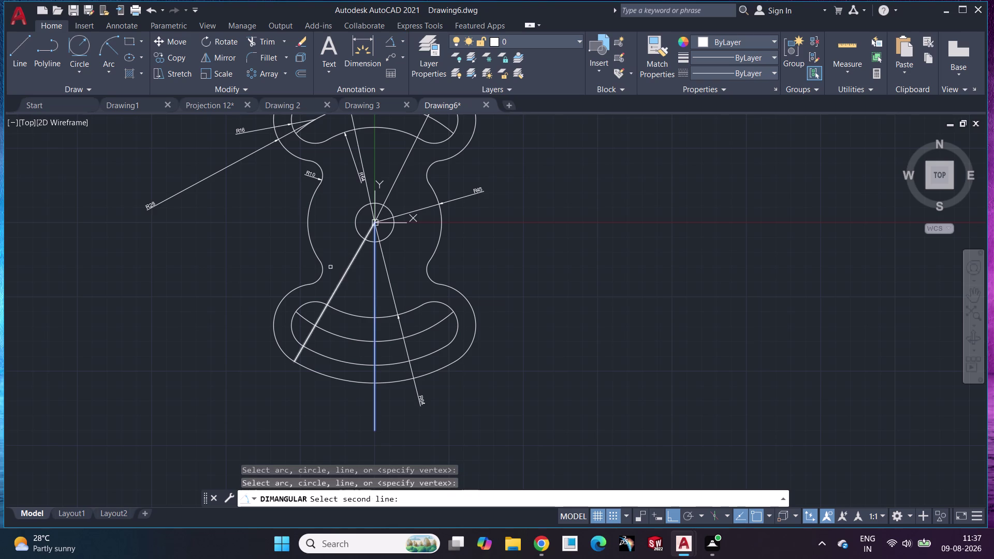
click(344, 276)
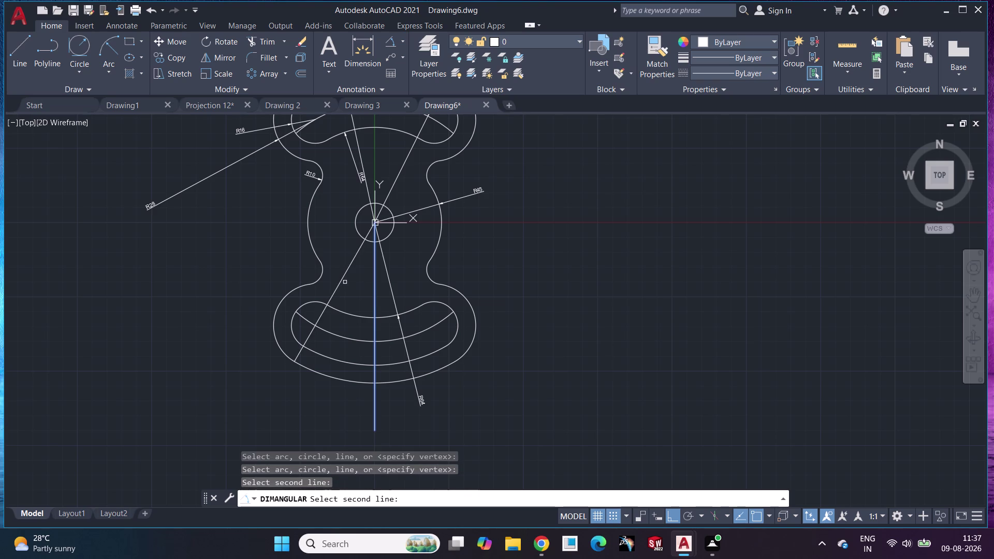
click(340, 273)
scroll(up, 3)
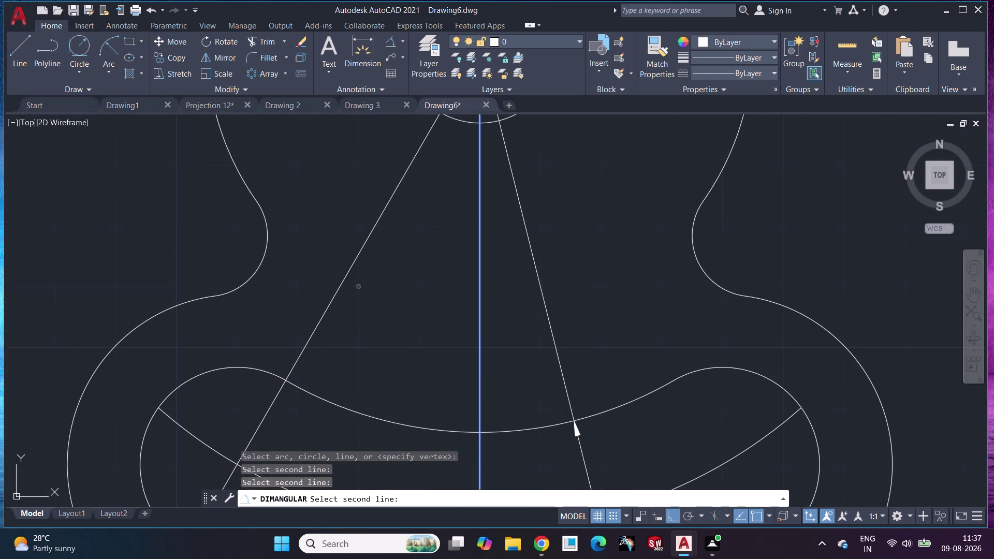
click(334, 259)
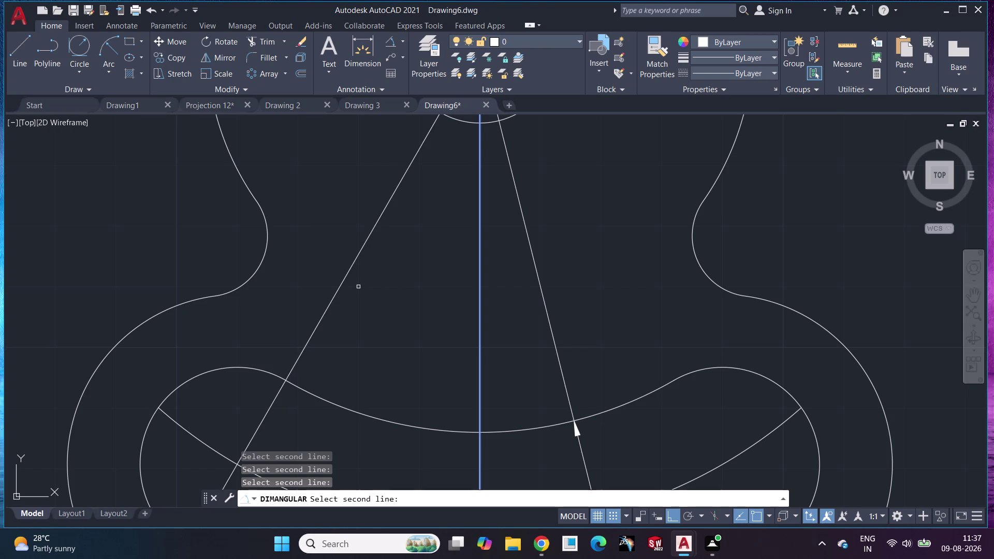
click(330, 272)
drag(326, 262, 376, 290)
key(Escape)
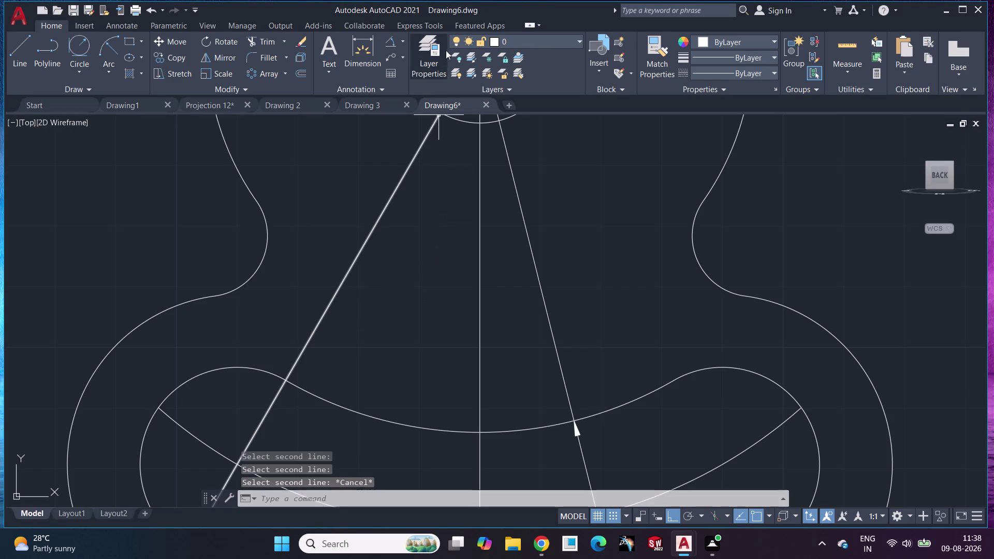
click(403, 38)
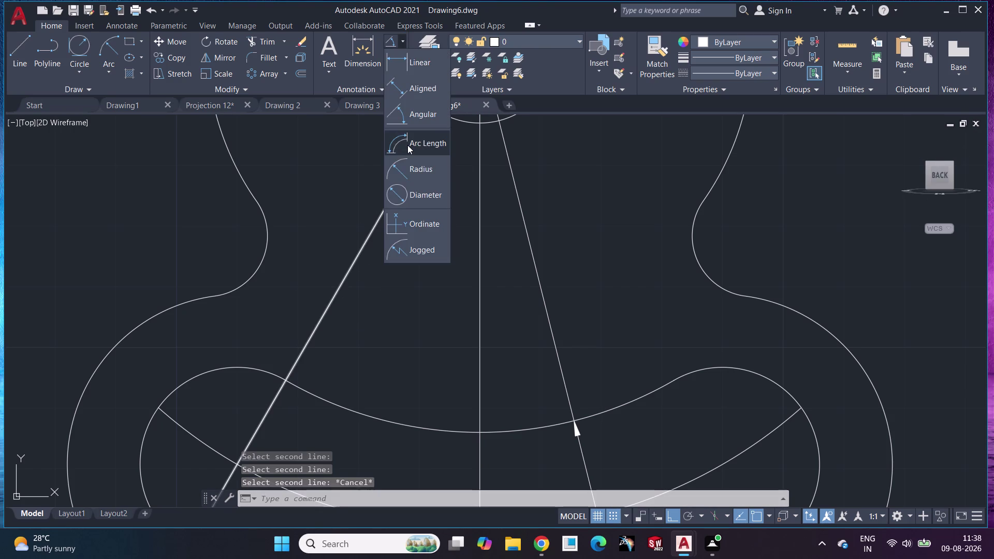
click(418, 165)
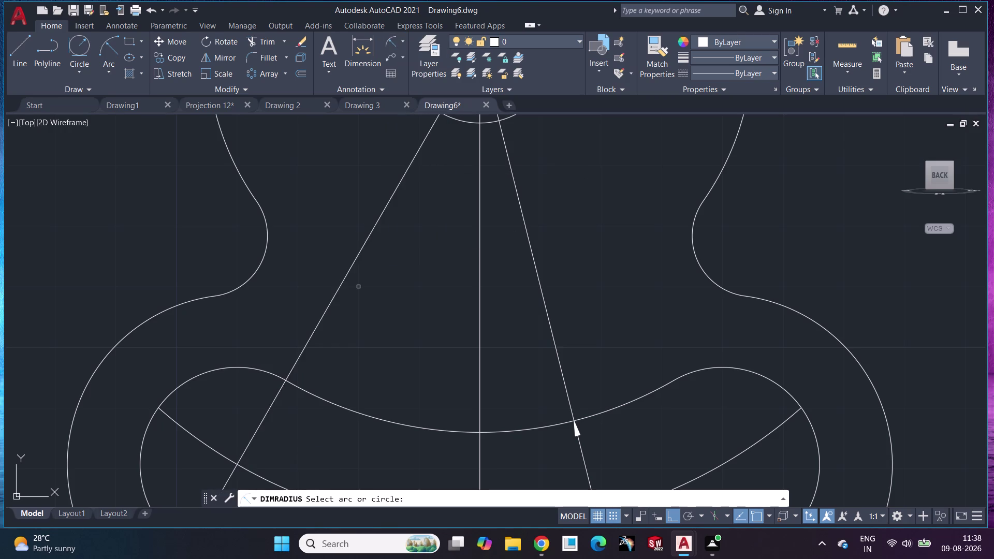
click(334, 253)
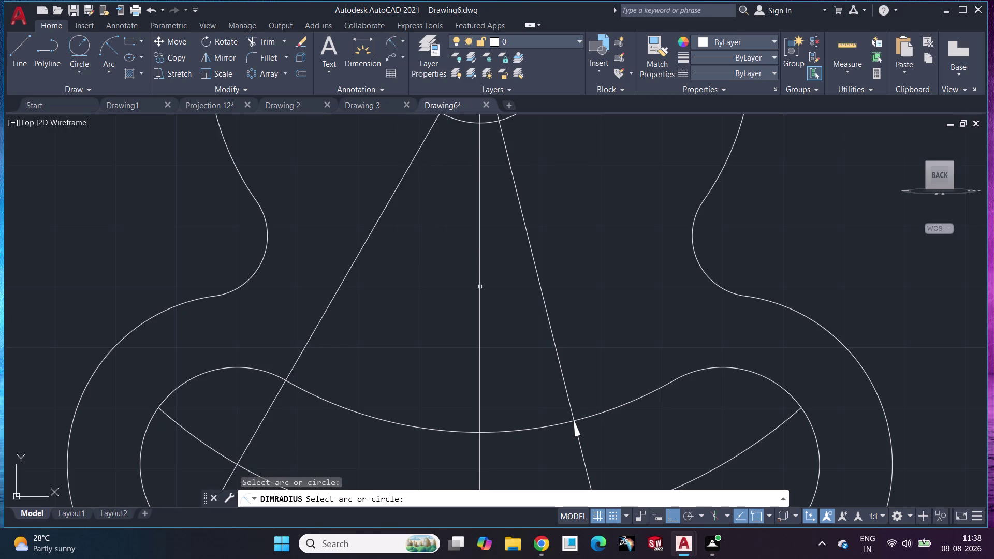
click(475, 269)
click(378, 255)
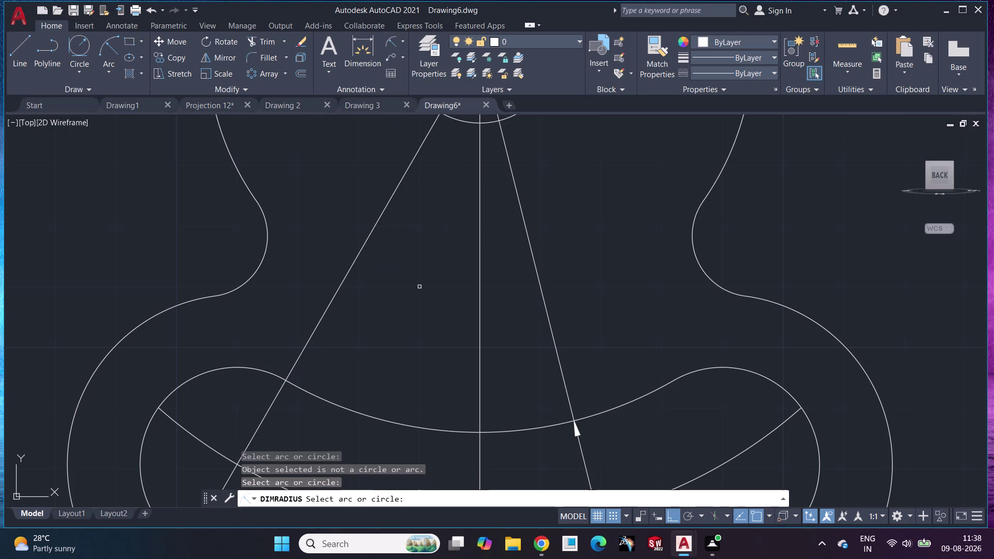
key(Escape)
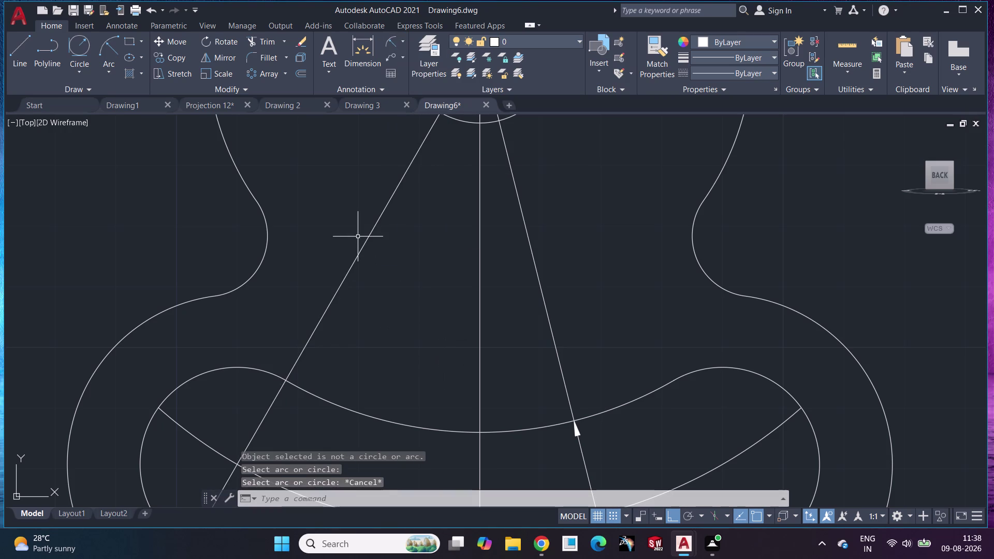
click(365, 242)
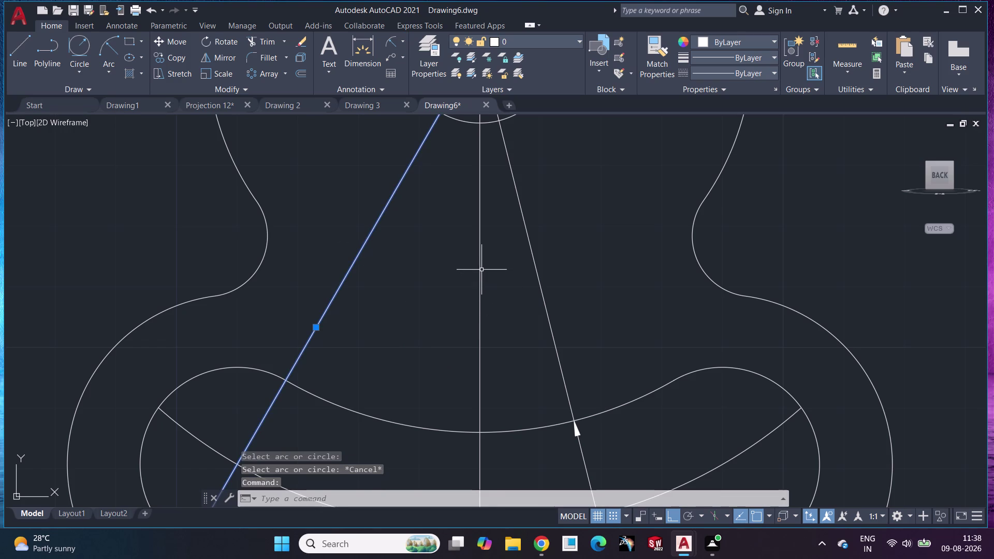
click(481, 267)
click(403, 42)
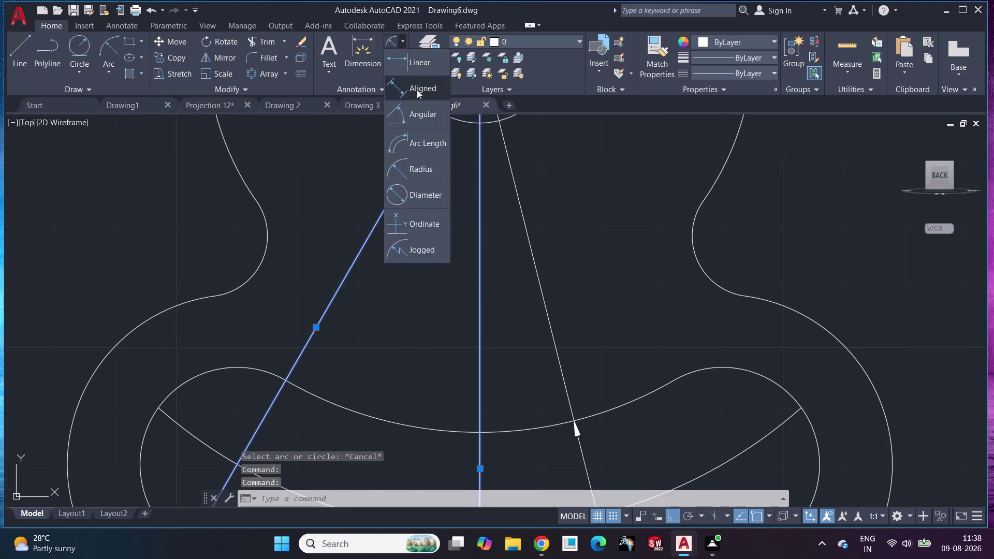
click(426, 120)
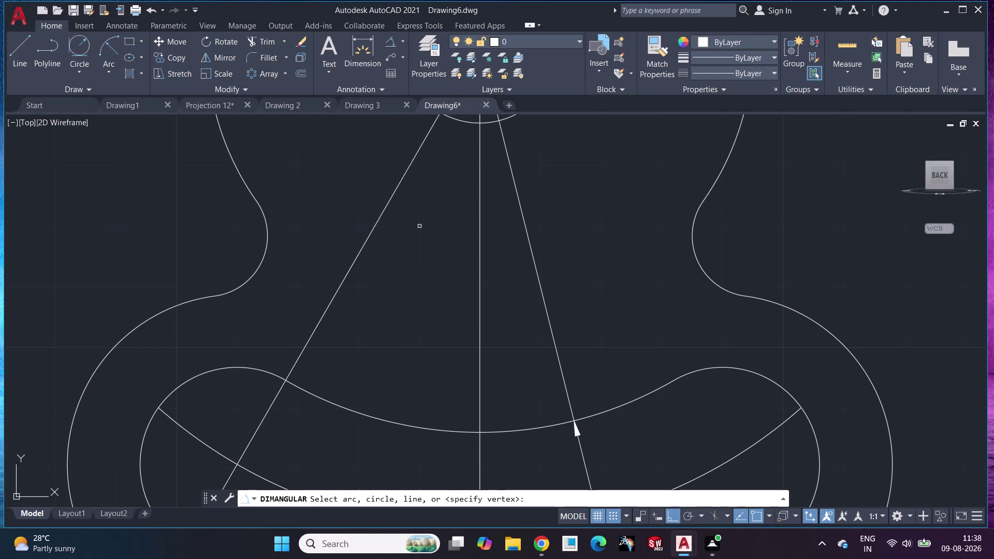
click(474, 232)
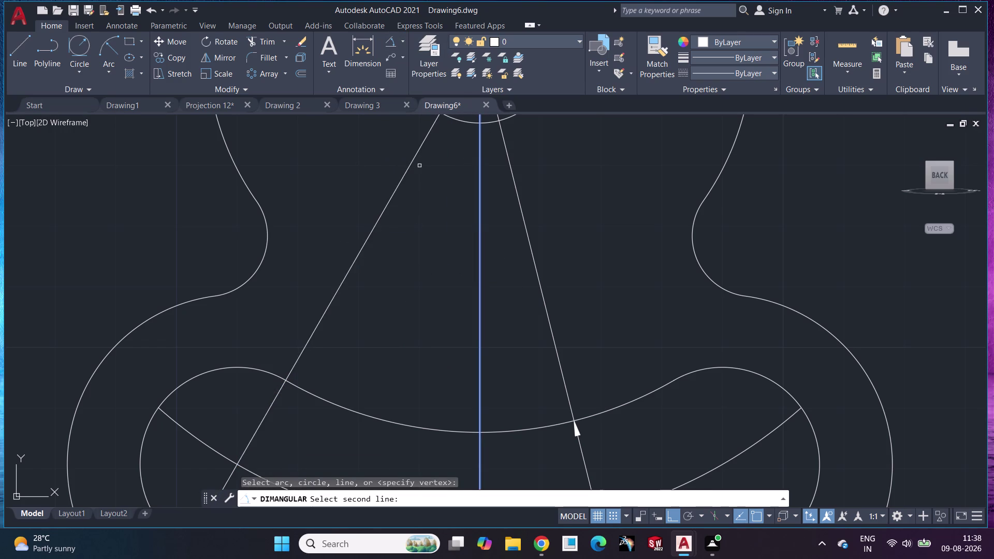
click(393, 185)
drag(384, 178, 436, 220)
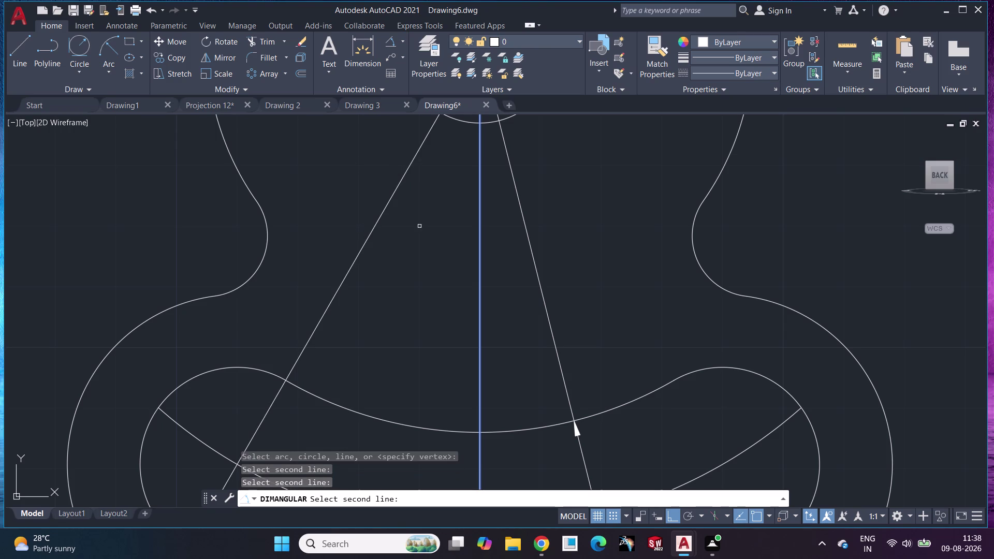
click(380, 202)
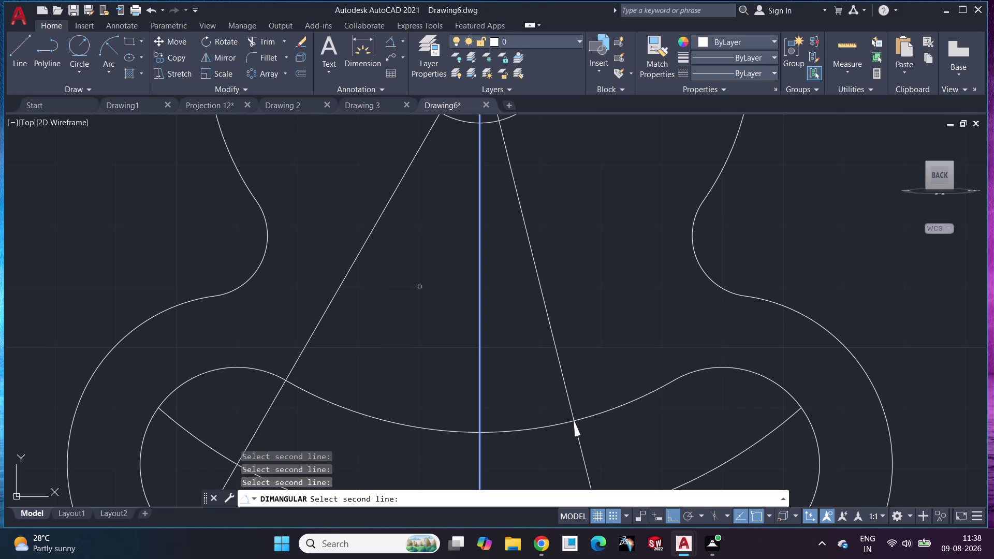
key(Escape)
scroll(down, 3)
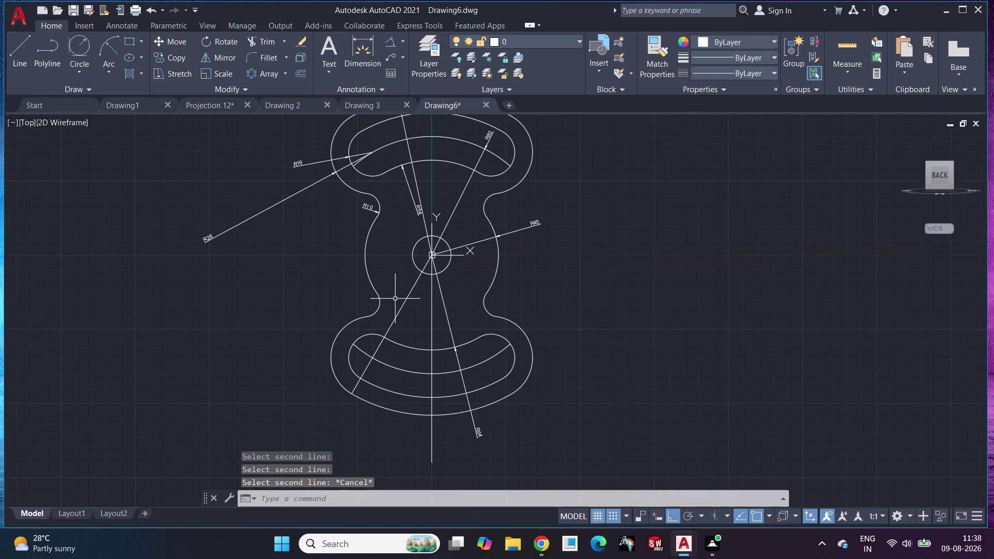
Erase two leftover construction lines crossing the central circle.
click(401, 310)
key(Delete)
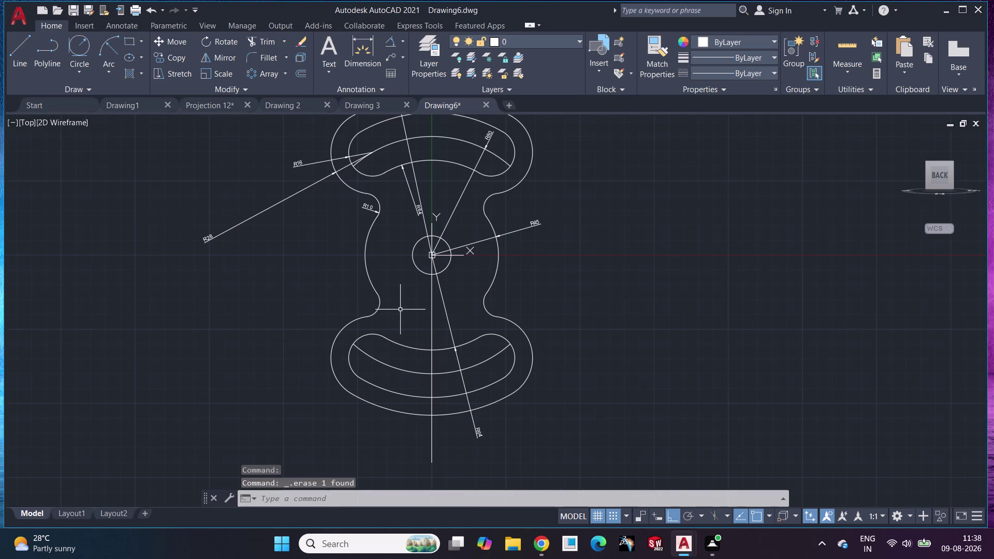
click(433, 320)
key(Delete)
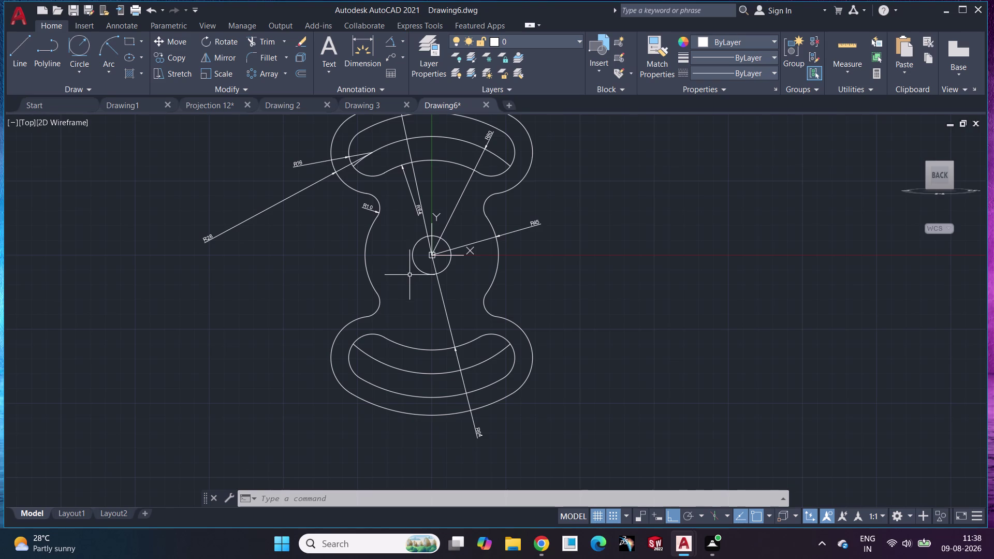
Re-centre the profile and start the Hatch command.
scroll(down, 3)
scroll(up, 3)
middle_drag(419, 301, 466, 459)
click(140, 70)
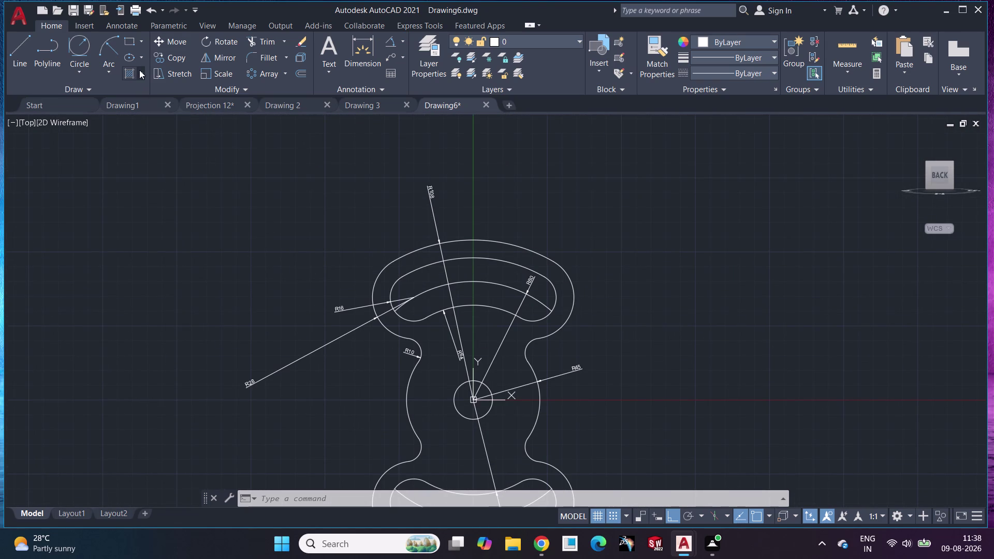
click(164, 95)
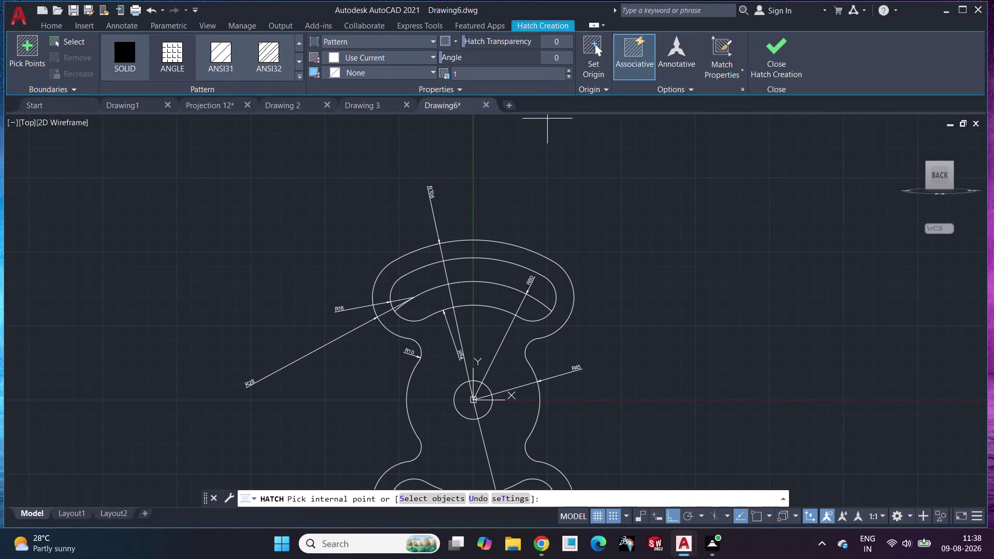
Fill the band around the central circle with ANSI31 hatch and close hatch creation.
click(296, 63)
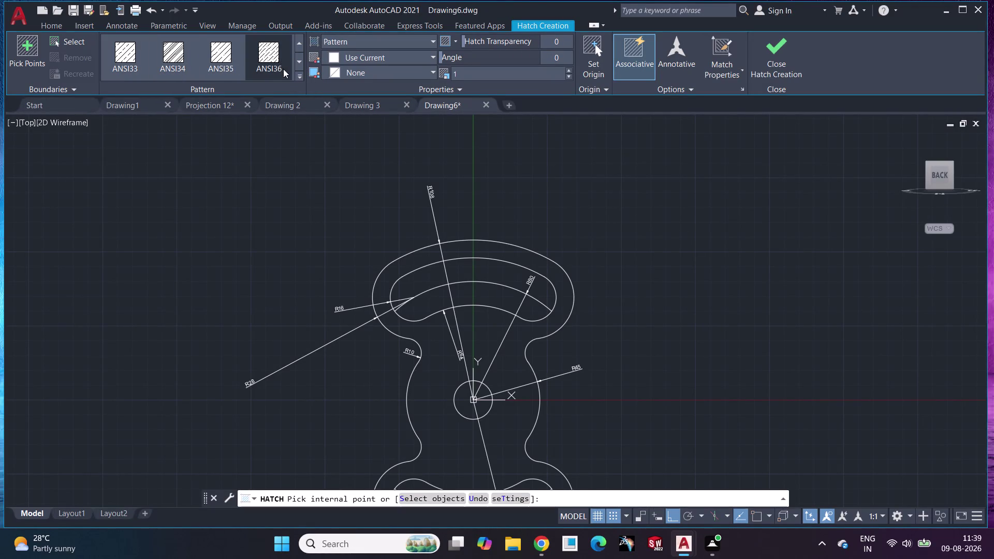
click(296, 44)
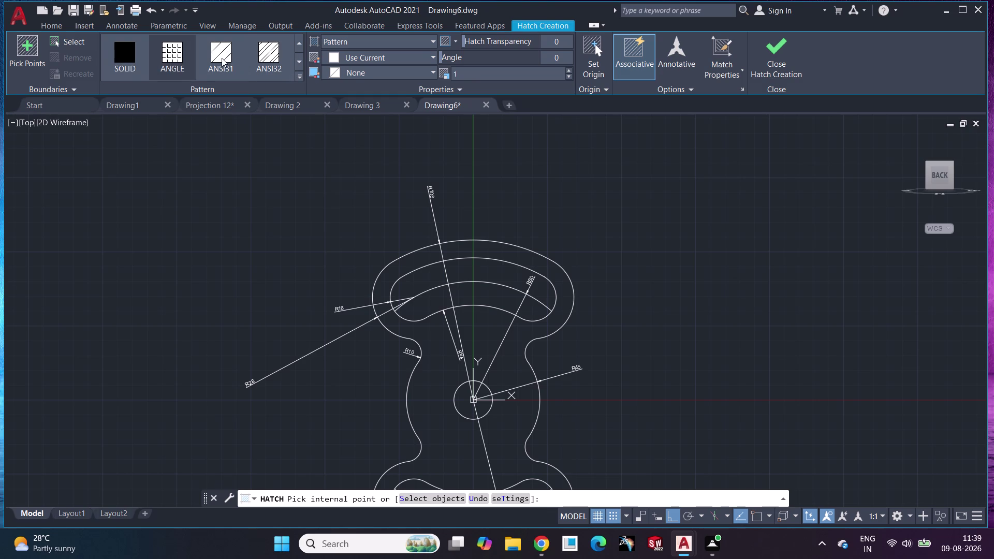
click(221, 58)
click(473, 255)
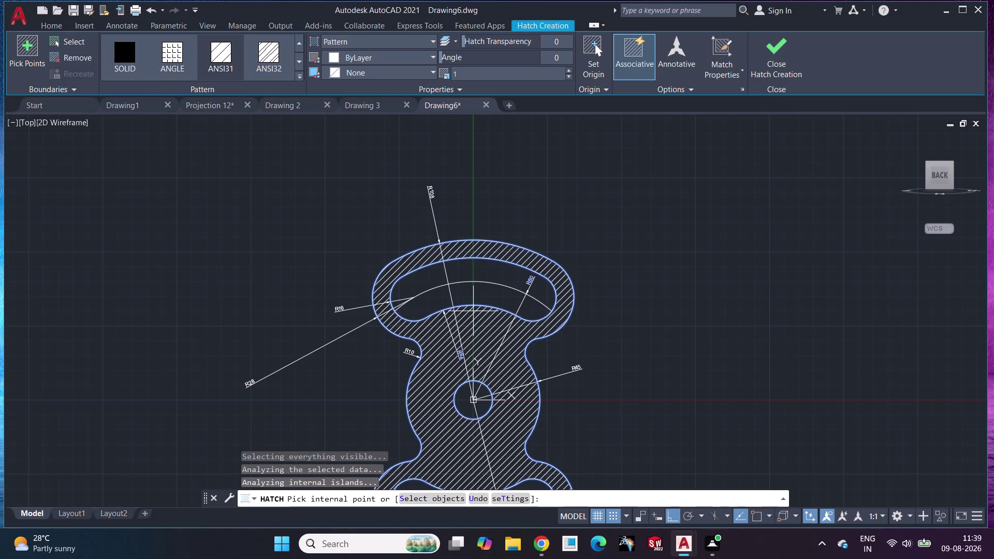
middle_drag(699, 404, 697, 270)
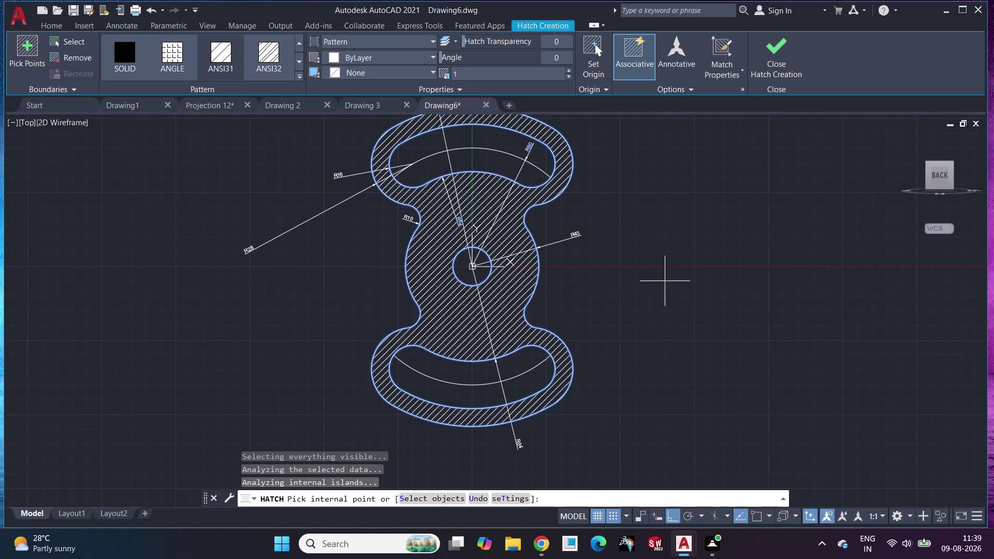
middle_drag(646, 298, 655, 318)
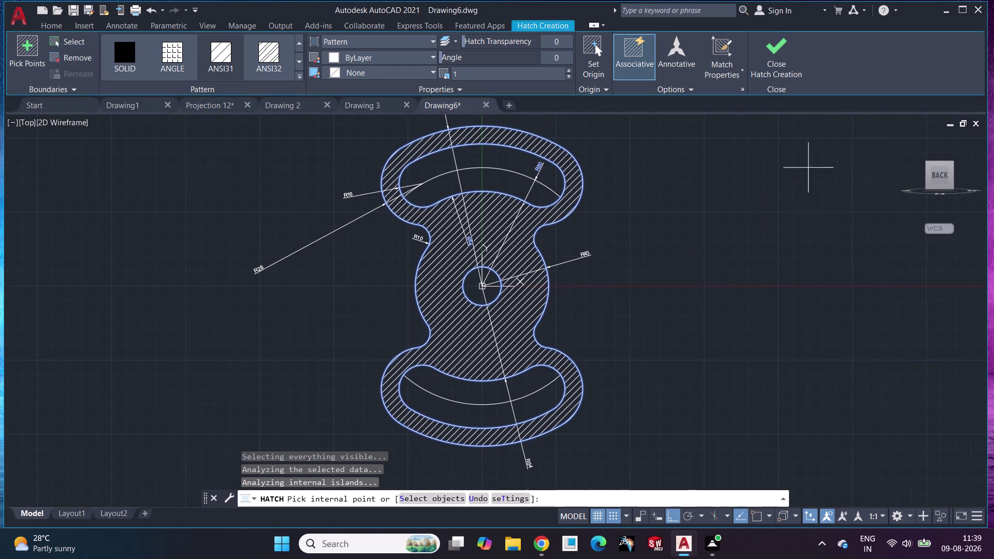
click(763, 56)
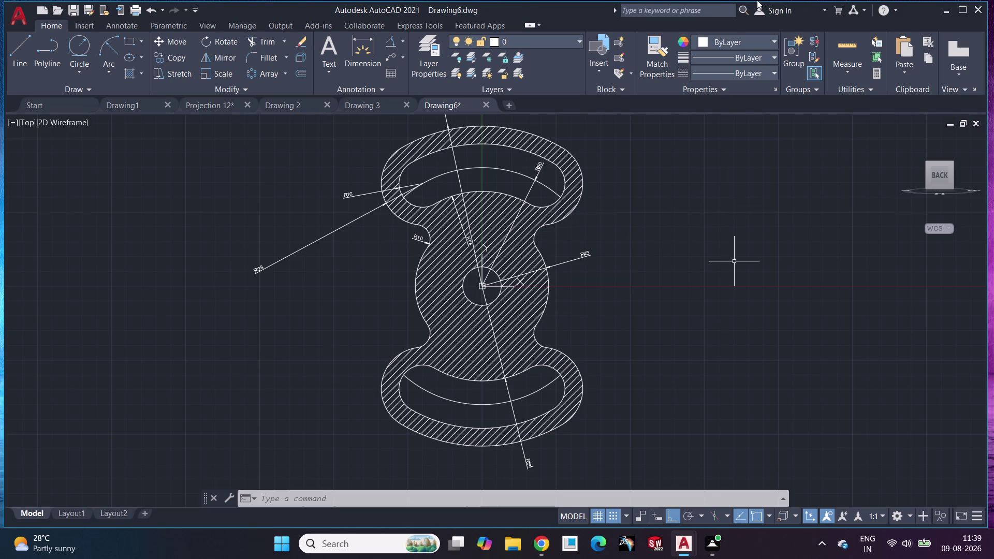
Undo the ANSI31 hatch and bring the profile's upper part into view.
key(ctrl+z)
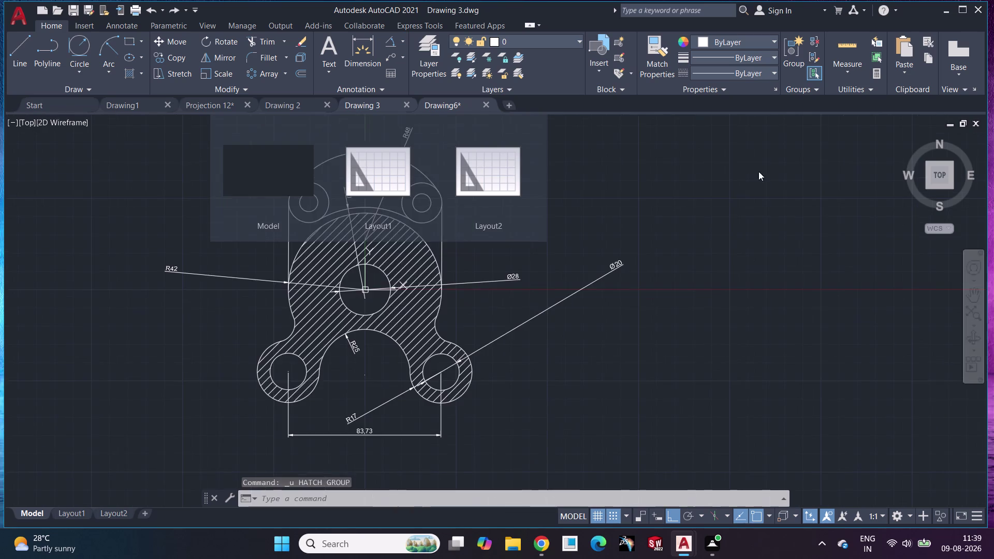
scroll(up, 3)
middle_drag(510, 234, 509, 119)
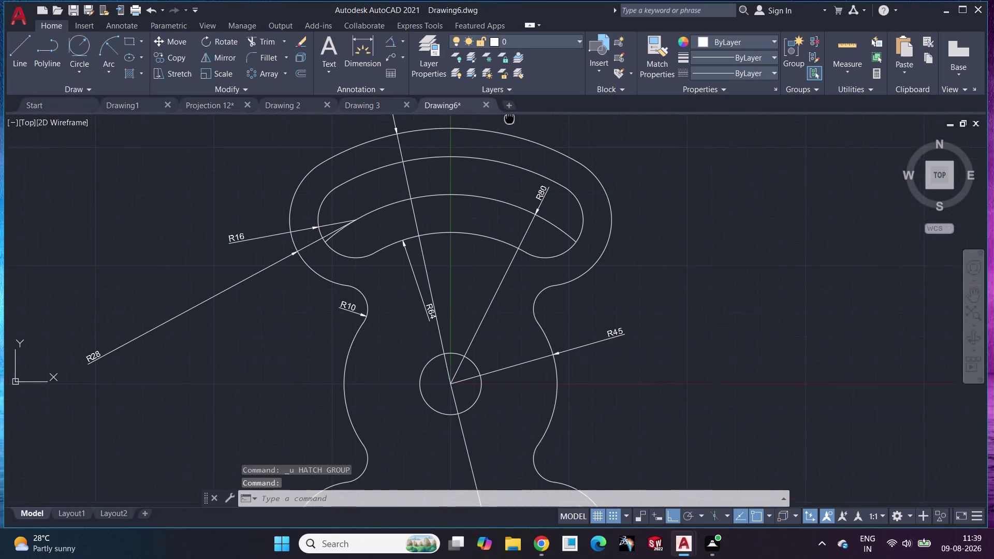
middle_drag(509, 119, 510, 117)
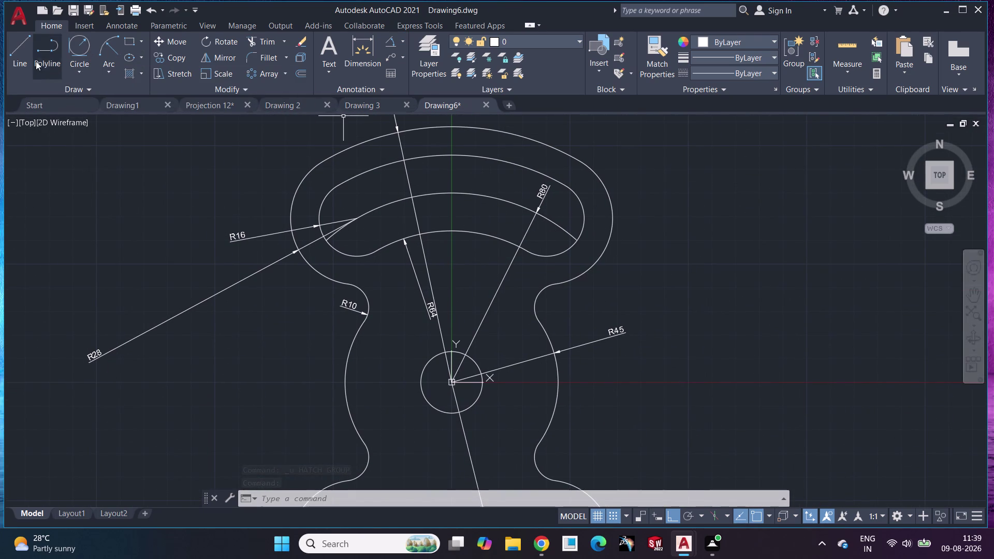
Begin a trial line, switch Ortho mode off, and cancel it.
click(15, 57)
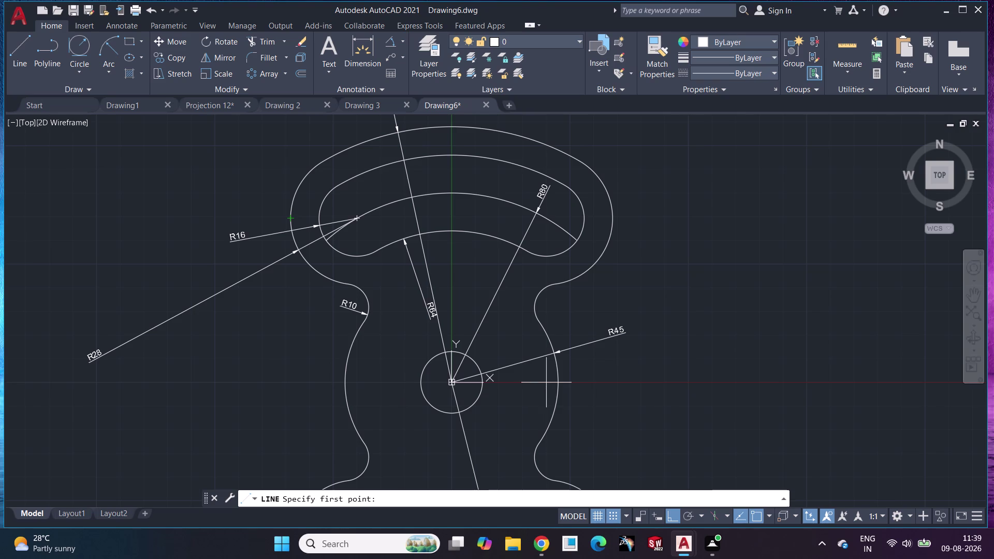
click(560, 390)
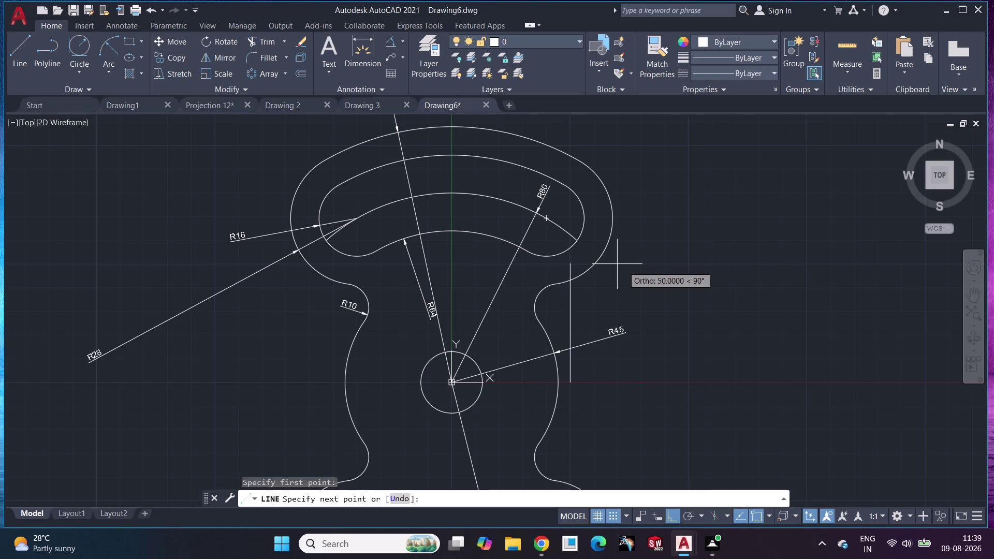
key(F12)
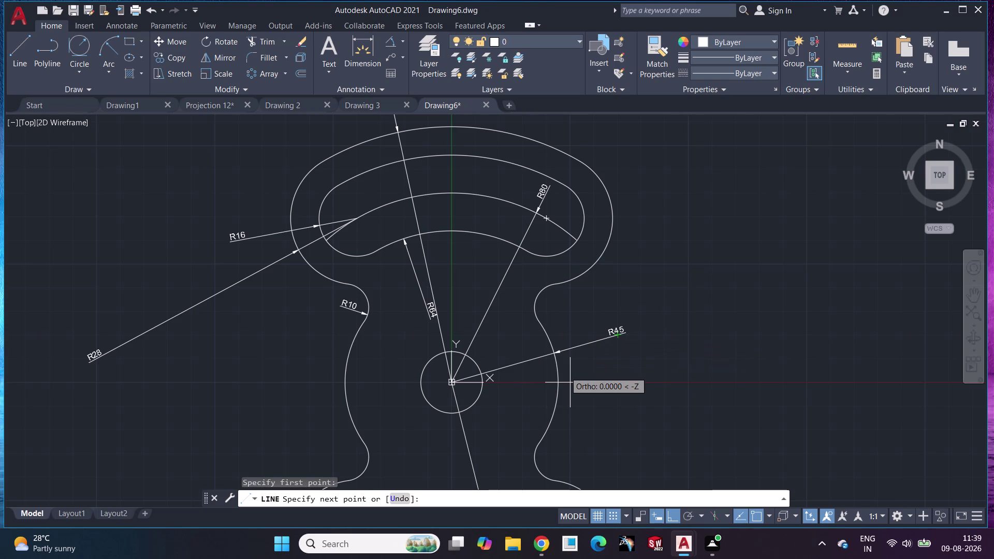
key(F8)
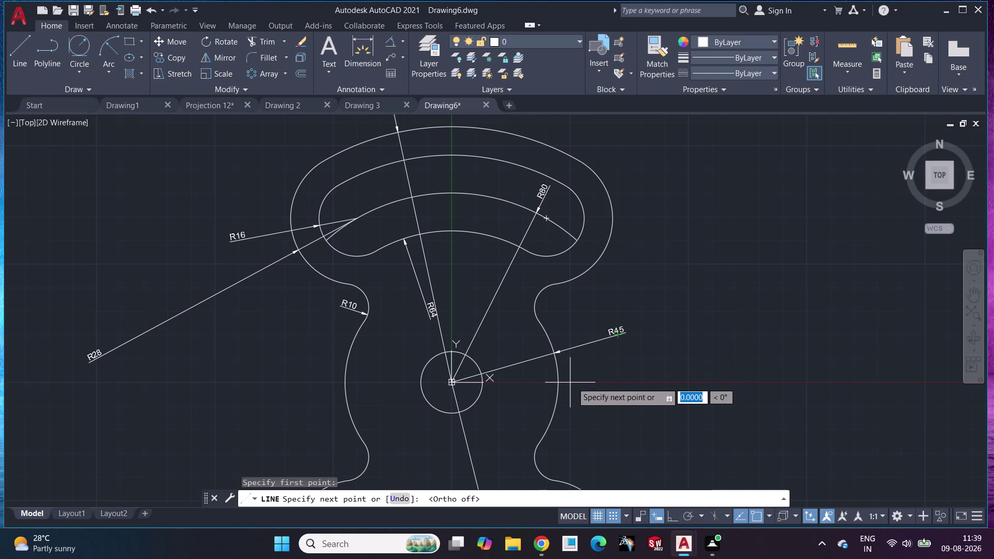
key(Escape)
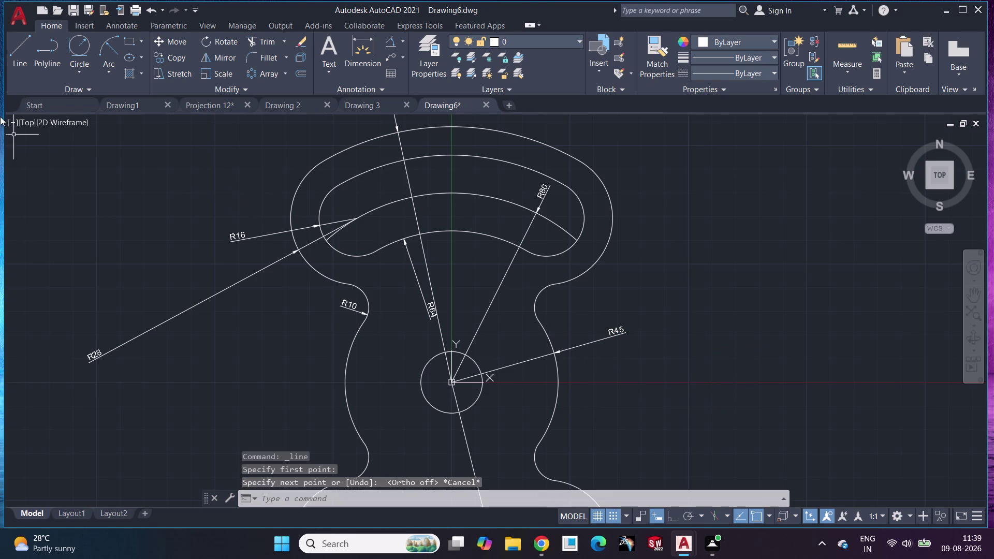
drag(10, 59, 30, 63)
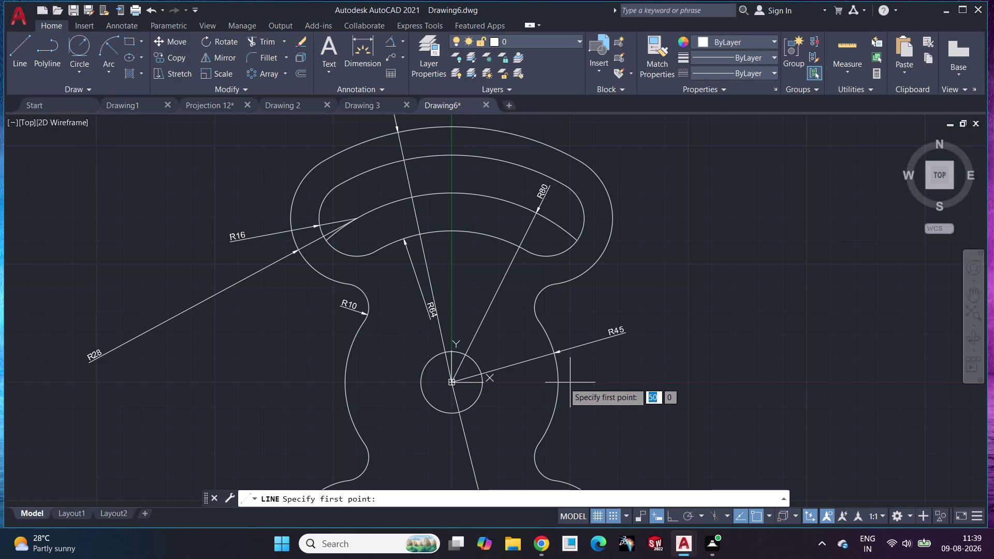
text(0,0)
key(Return)
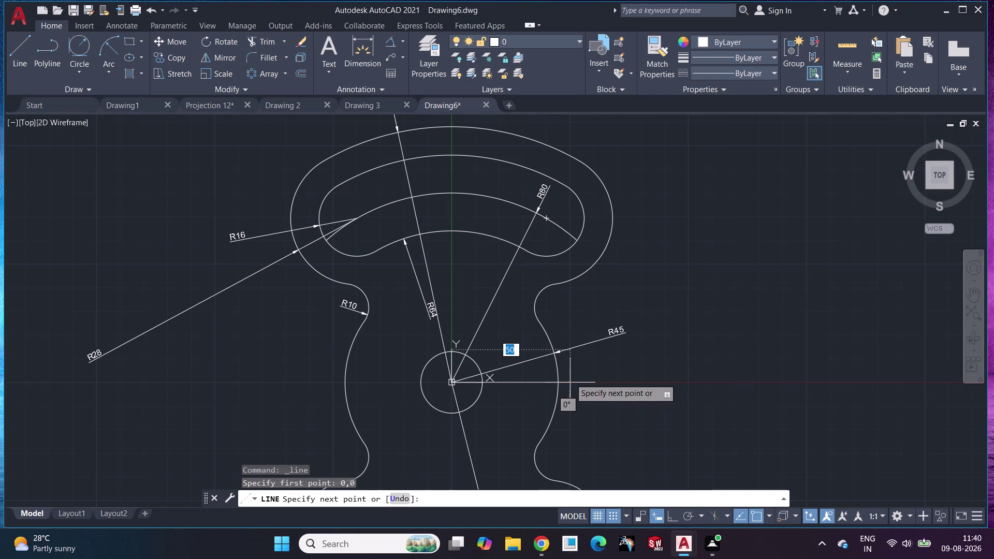
key(shift+at)
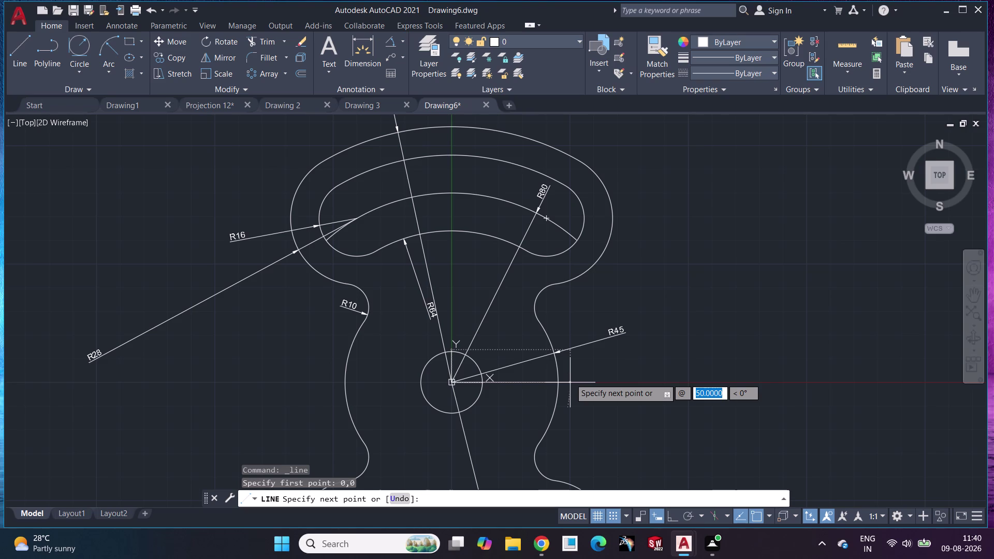
text(4)
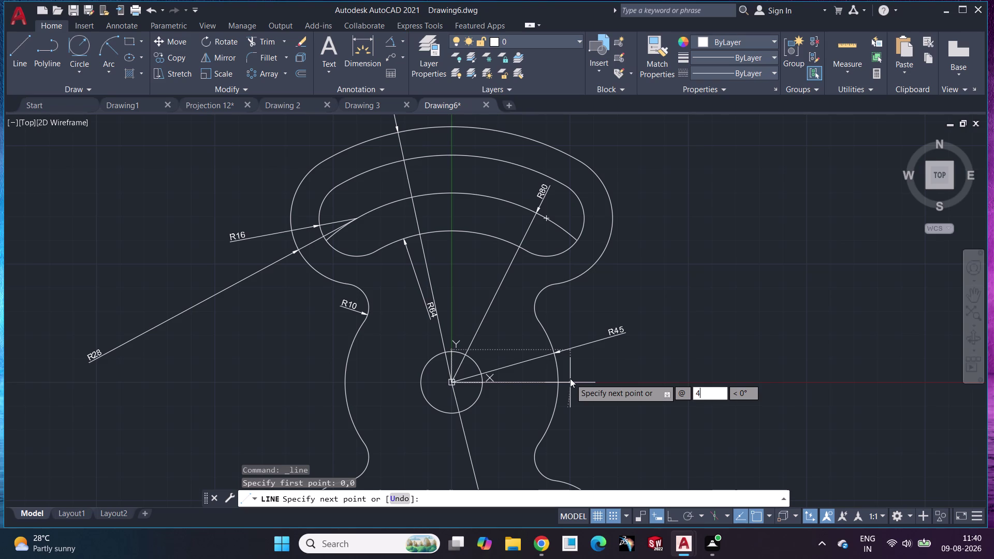
text(5)
key(shift+less)
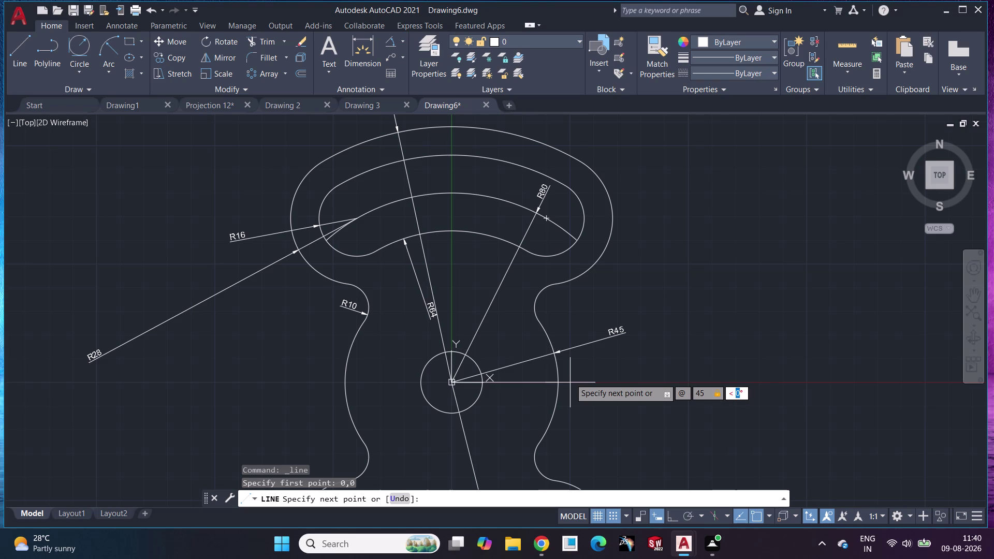
key(0)
key(Return)
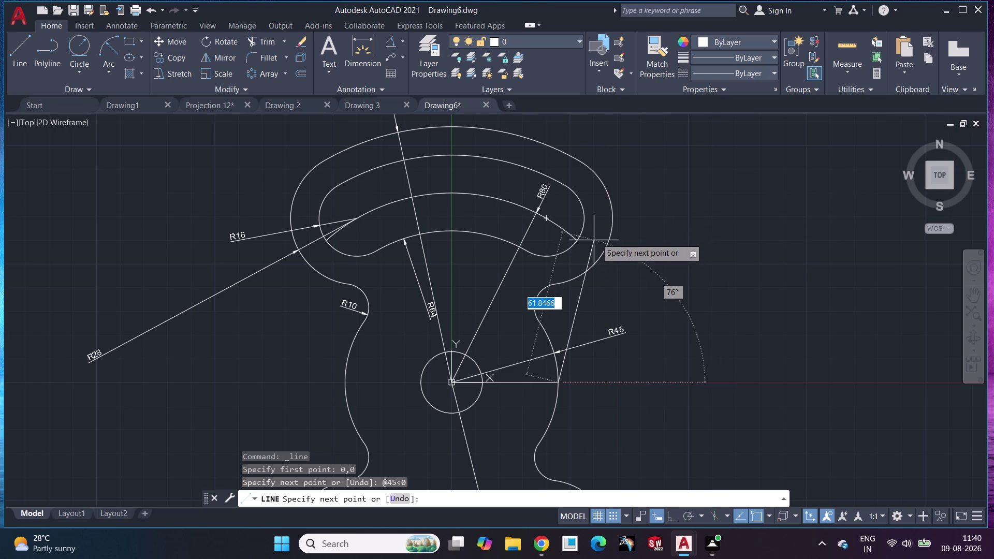
click(611, 235)
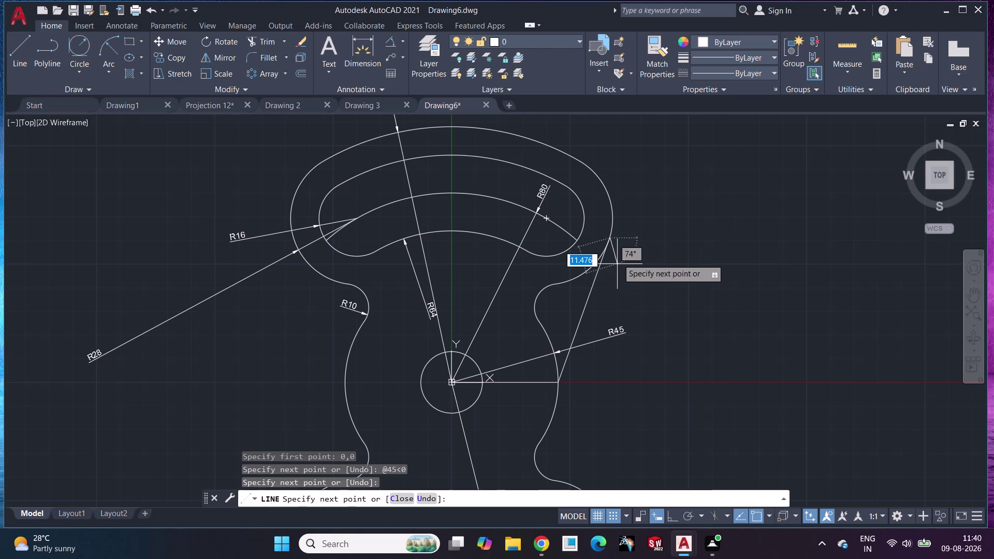
key(Escape)
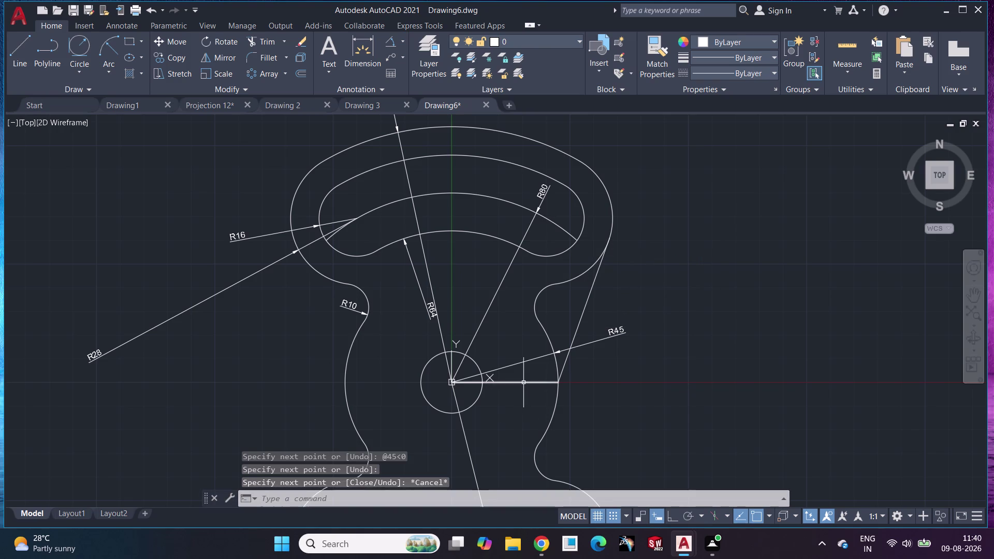
Try deleting the horizontal helper line, then clear and reselect it.
click(524, 383)
key(BackSpace)
key(Delete)
key(Delete)
key(Delete)
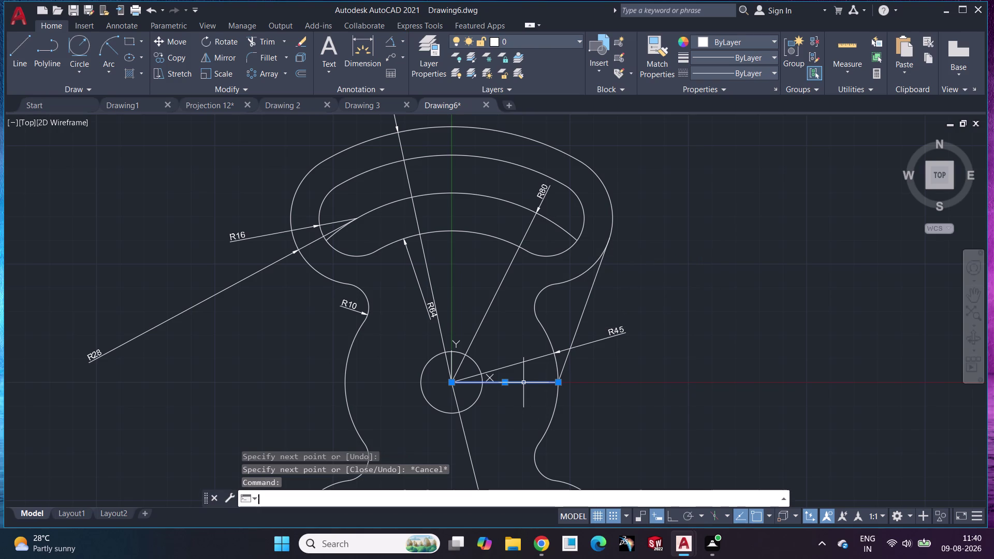
key(Escape)
click(523, 383)
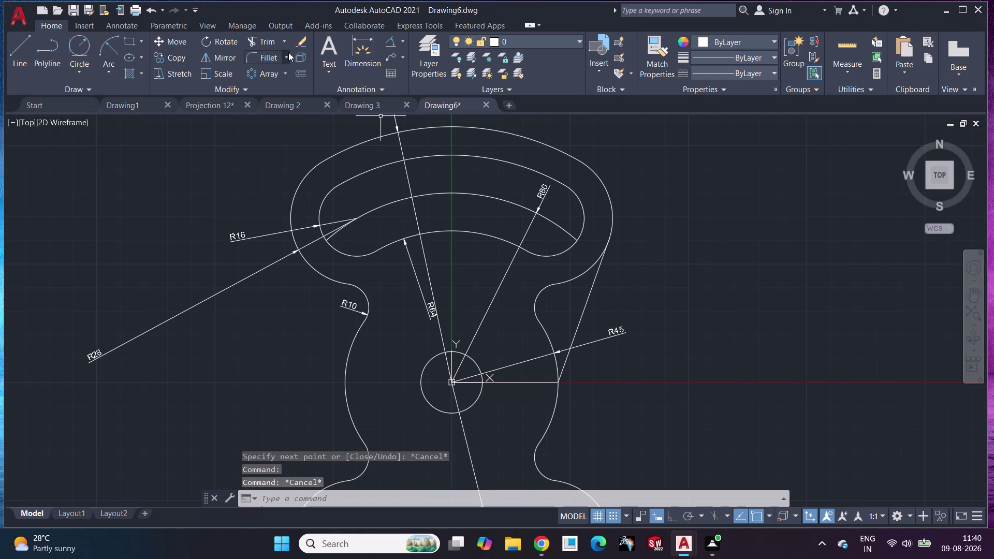
Trim away the horizontal helper line between the centre and the tangent line's base.
click(276, 45)
click(522, 384)
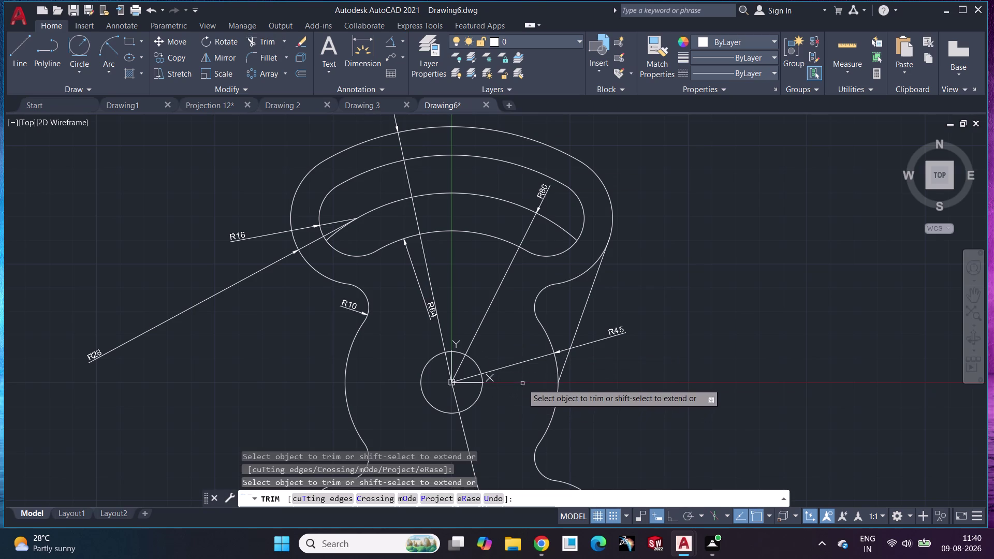
click(468, 384)
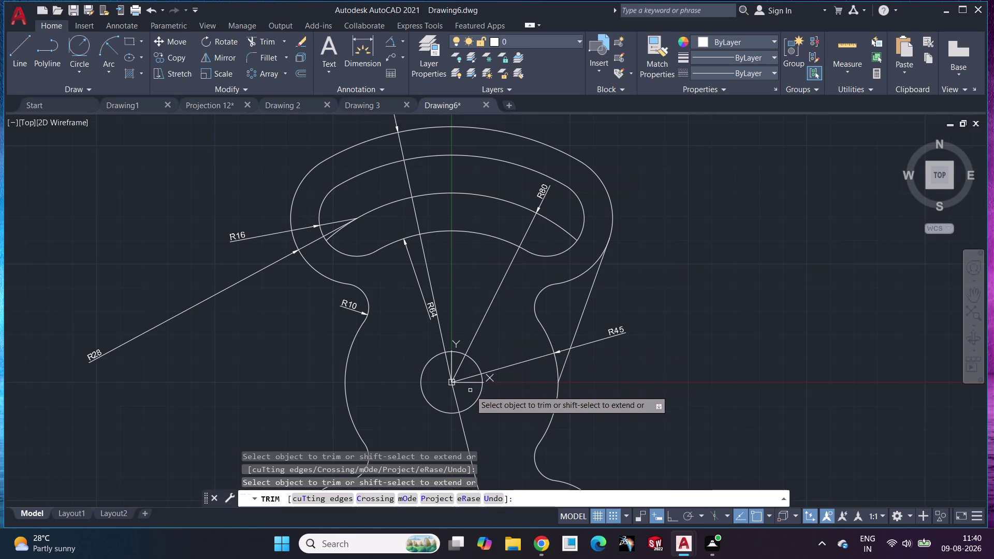
scroll(up, 3)
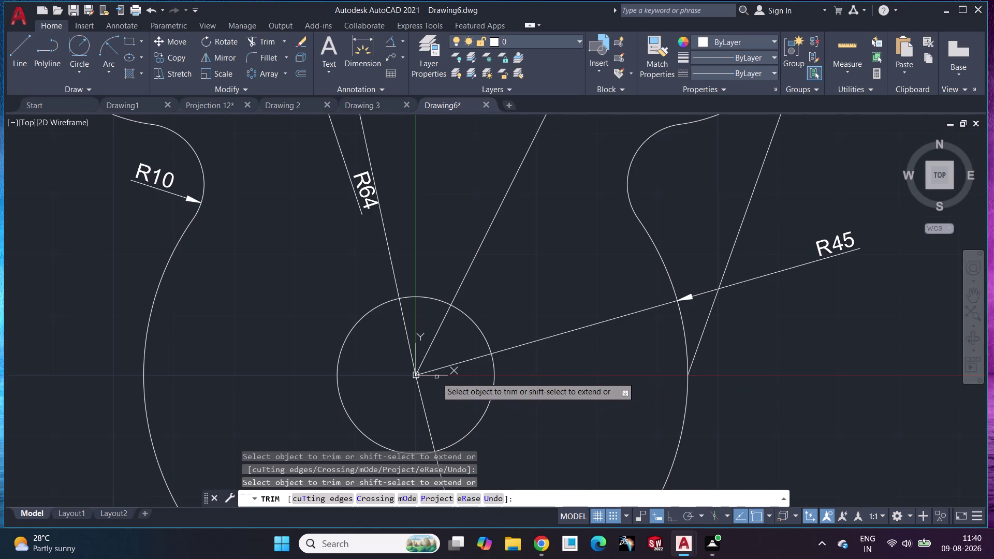
click(437, 377)
key(Escape)
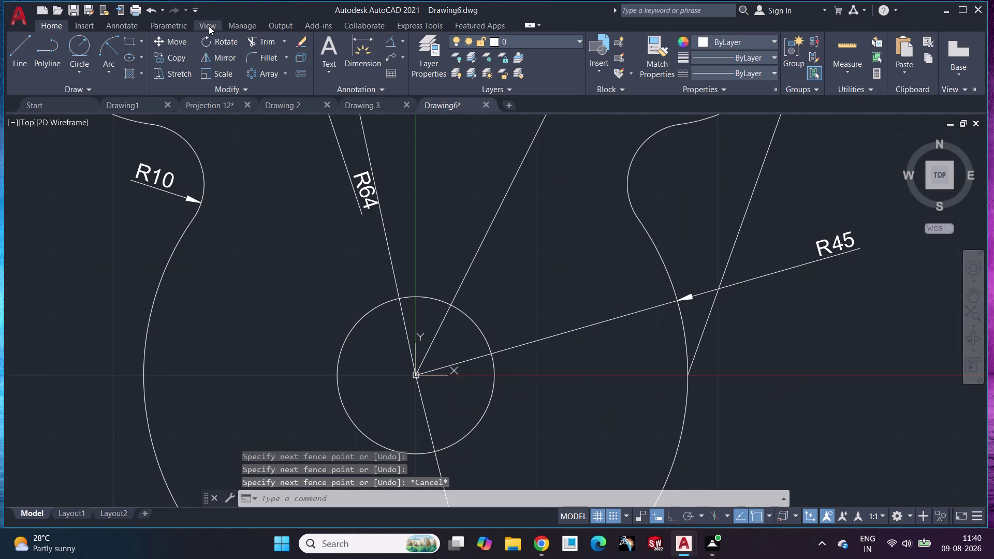
Rerun Trim without changes, then select the right tangent line.
click(259, 43)
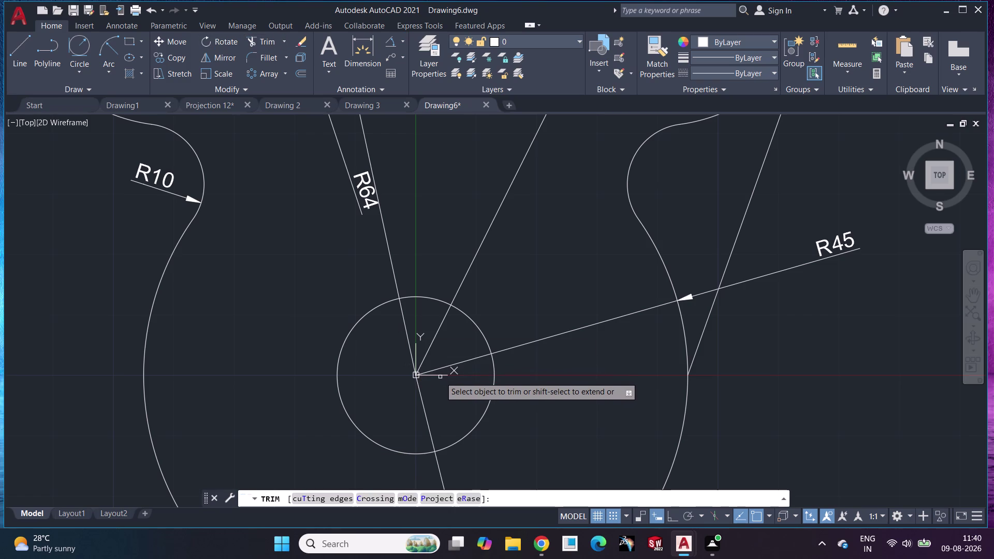
key(Escape)
scroll(down, 3)
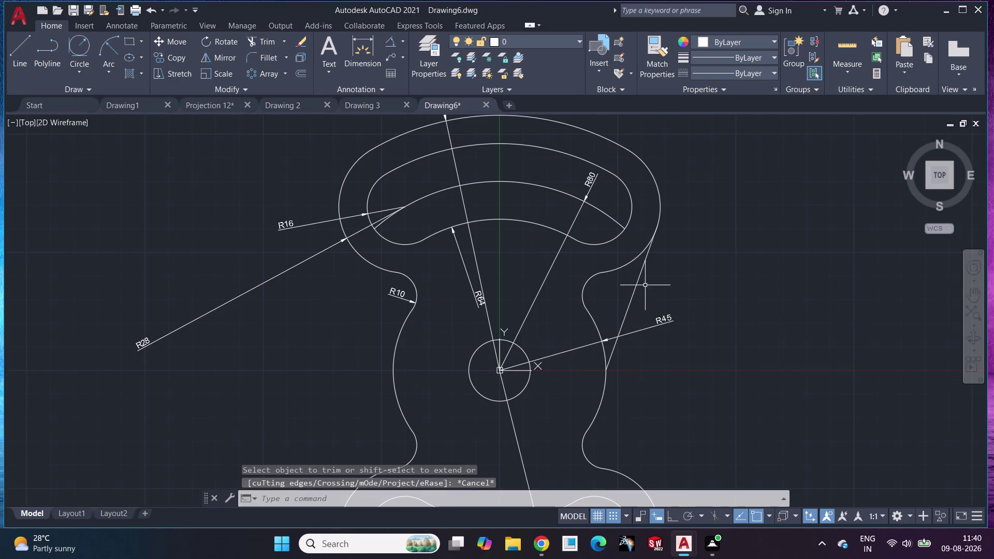
click(640, 280)
Mirror the right tangent line about the vertical centre line, keeping the original, and recentre the view.
click(224, 55)
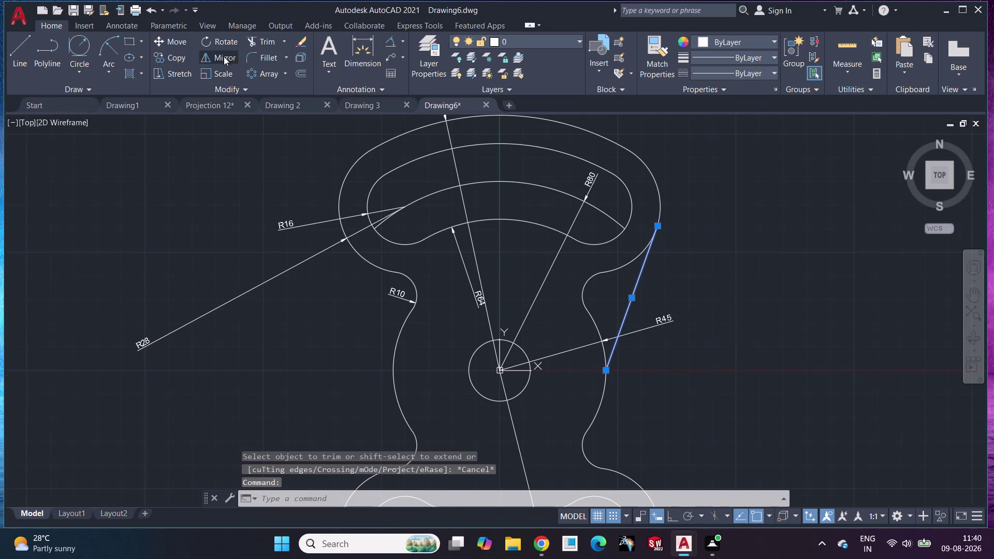
click(494, 369)
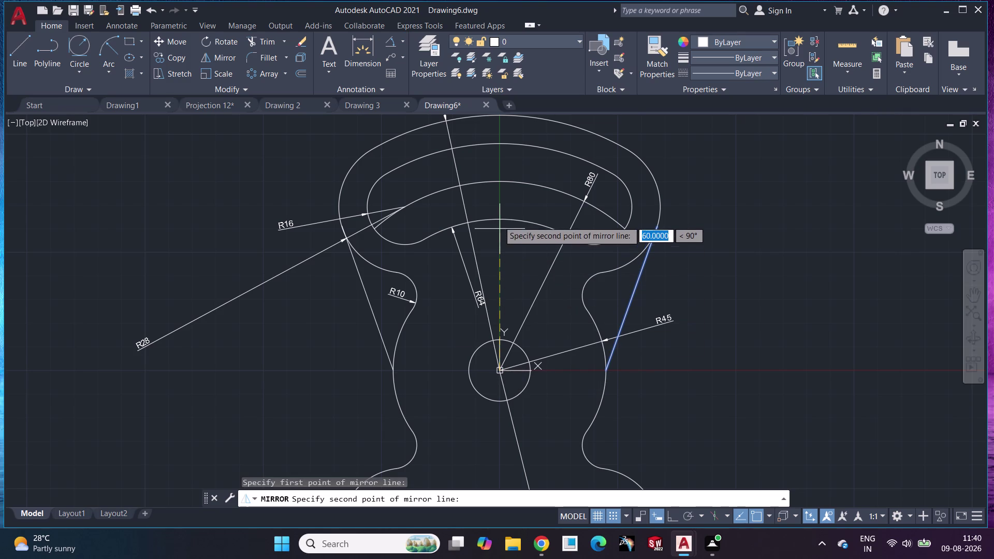
click(491, 185)
drag(511, 230, 490, 185)
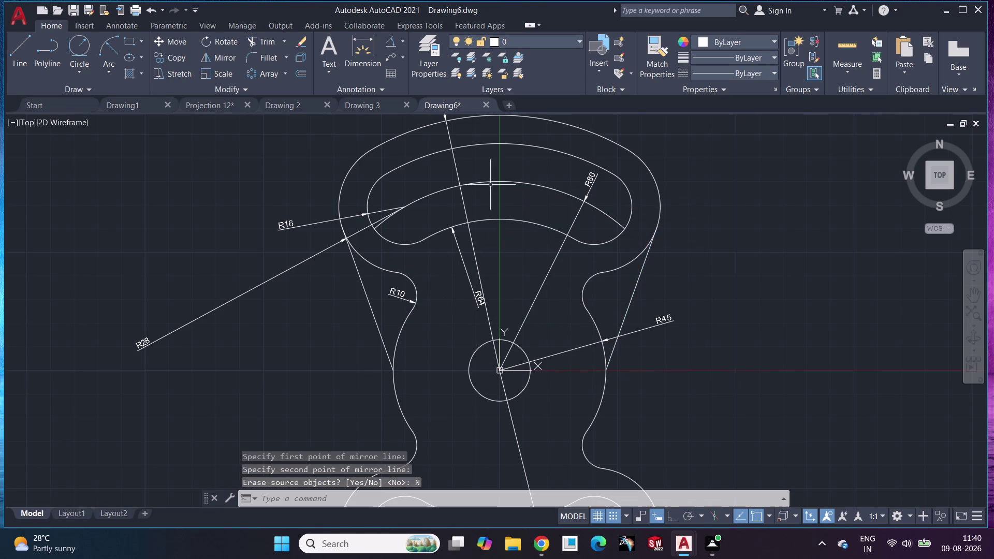
middle_drag(724, 273, 702, 170)
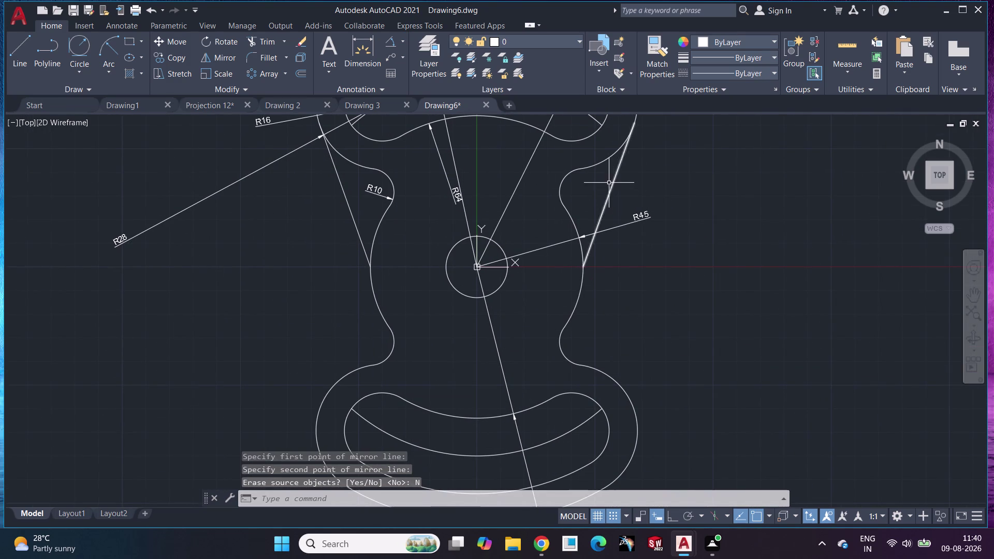
click(610, 186)
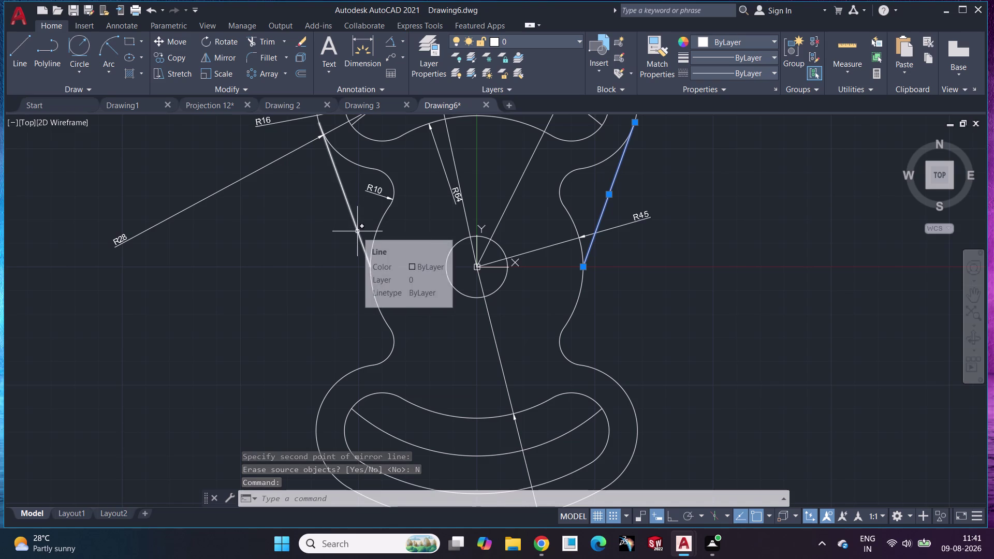
key(Escape)
scroll(down, 3)
scroll(up, 3)
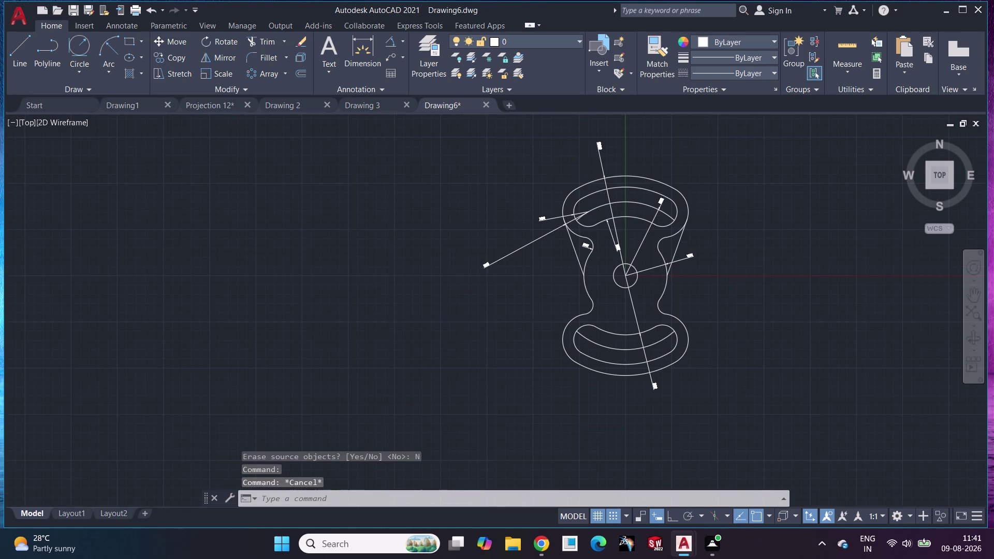
middle_drag(719, 284, 472, 335)
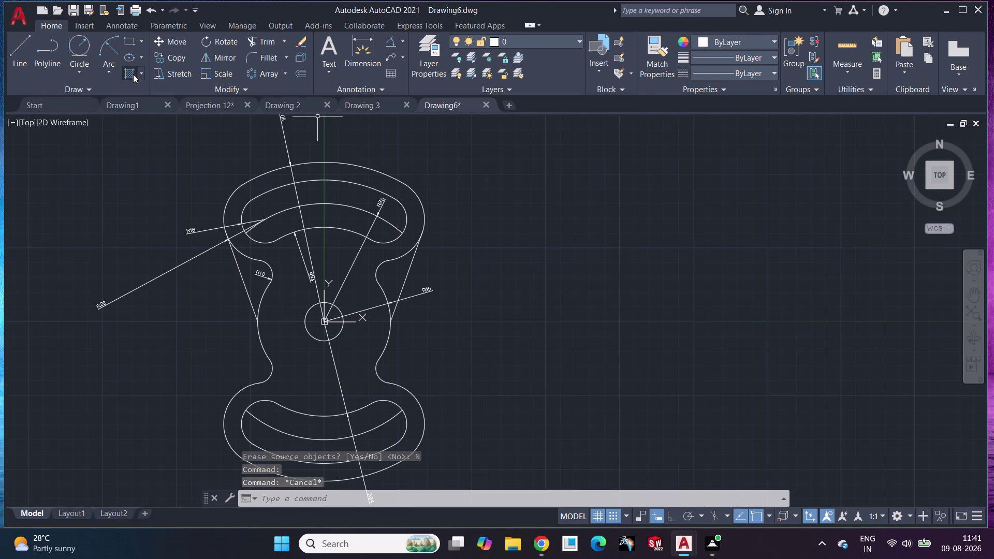
Hatch the profile's band area with the ANSI31 diagonal line pattern.
click(133, 74)
click(283, 264)
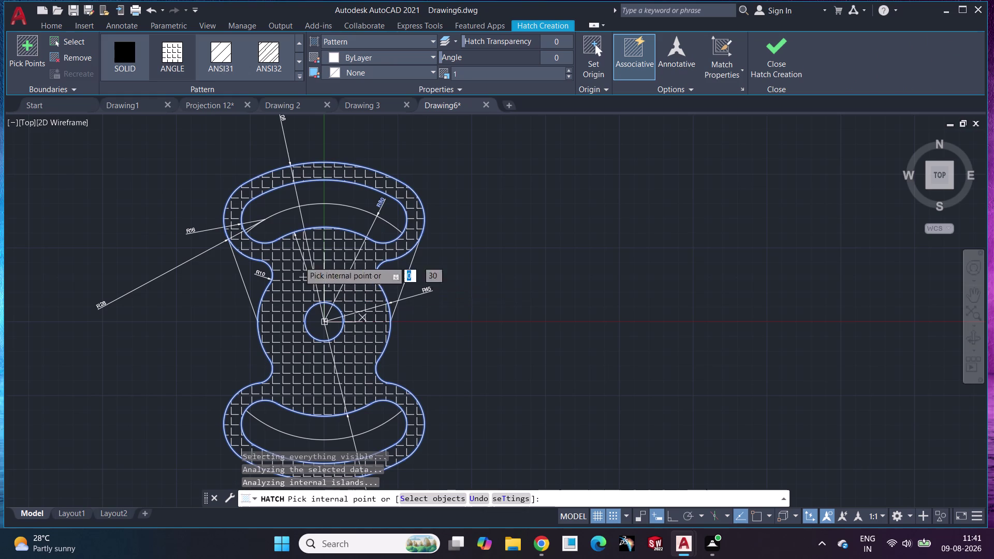
click(231, 54)
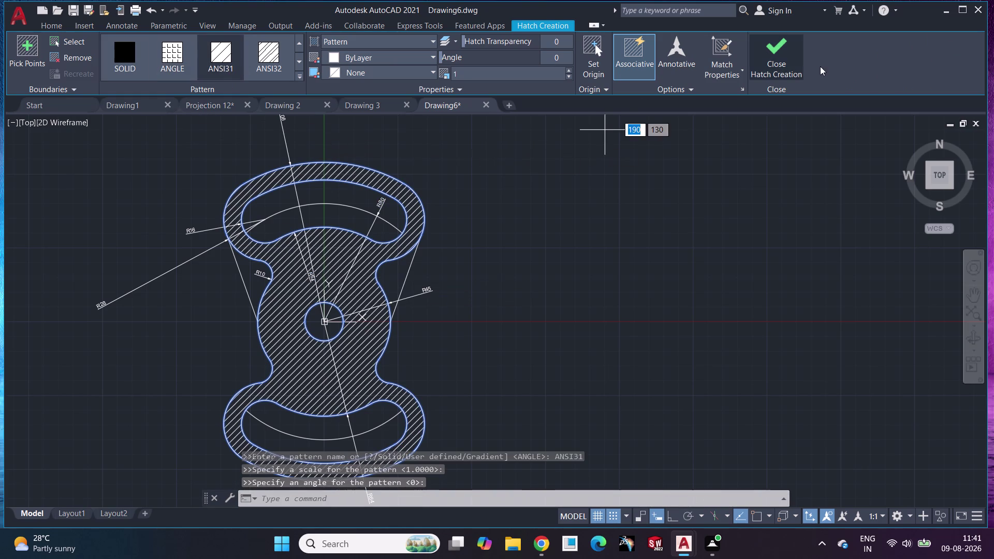
click(777, 58)
scroll(down, 3)
middle_drag(634, 201, 634, 193)
scroll(up, 3)
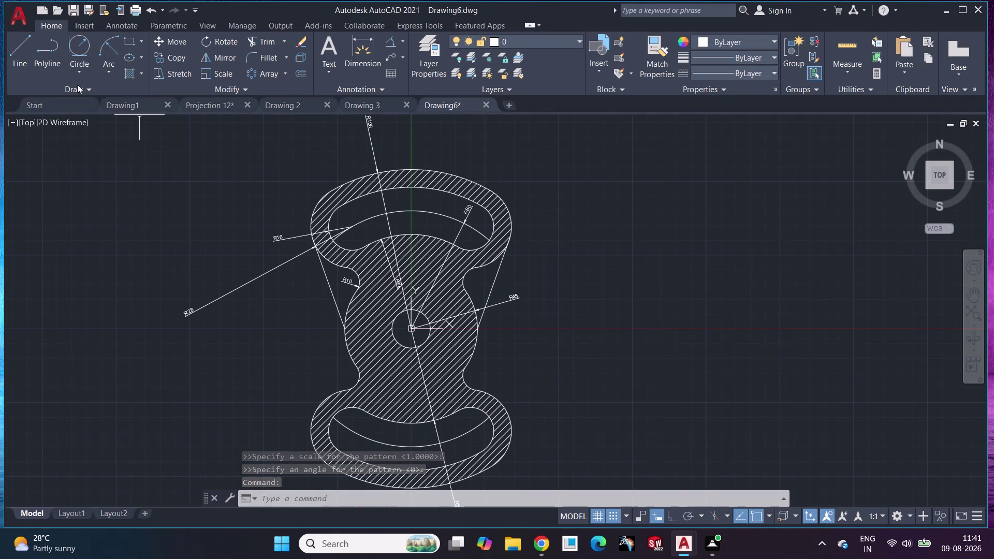
click(87, 8)
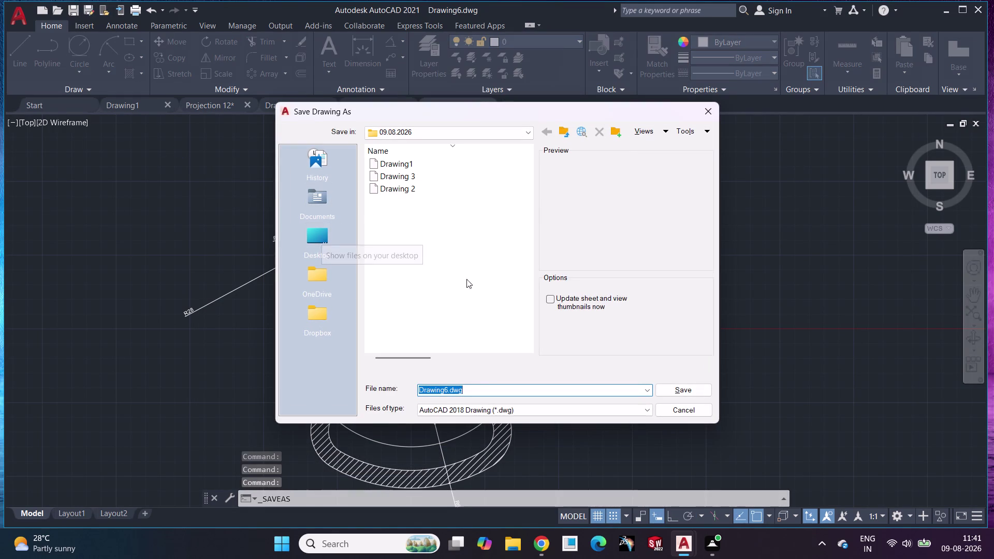
Name the file 'Drawing 4' and save it as an AutoCAD 2018 drawing.
click(445, 384)
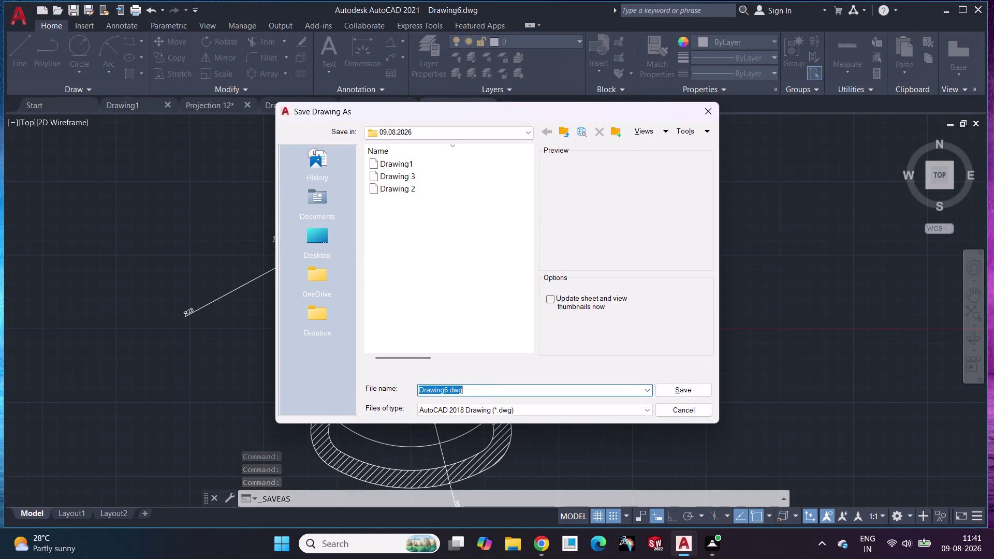
click(445, 392)
key(Right)
key(space)
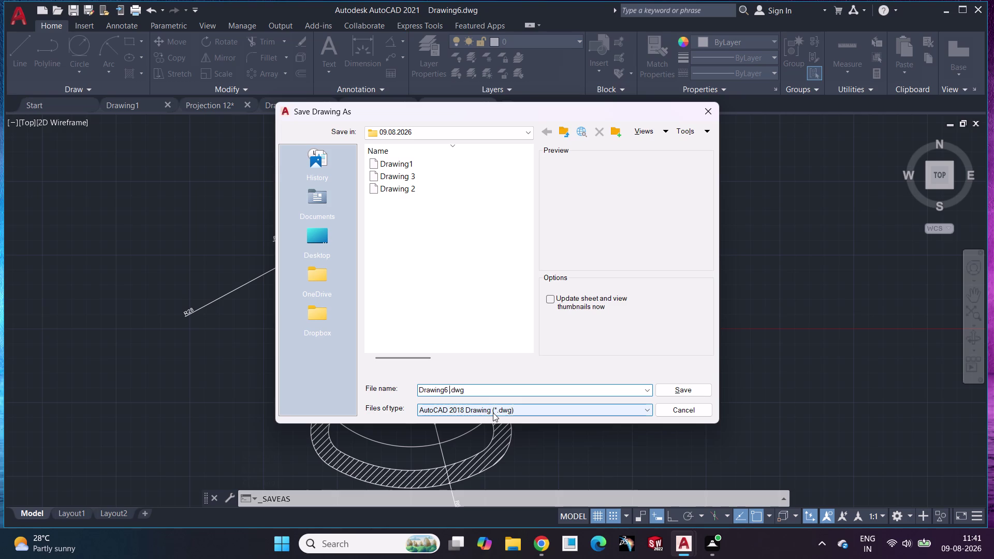
key(BackSpace)
key(BackSpace)
key(space)
key(4)
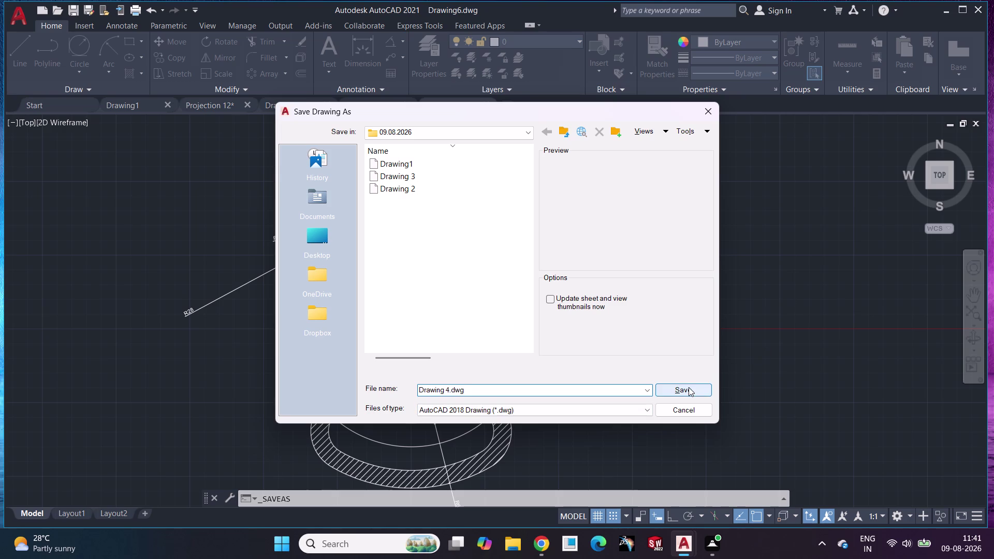
click(688, 388)
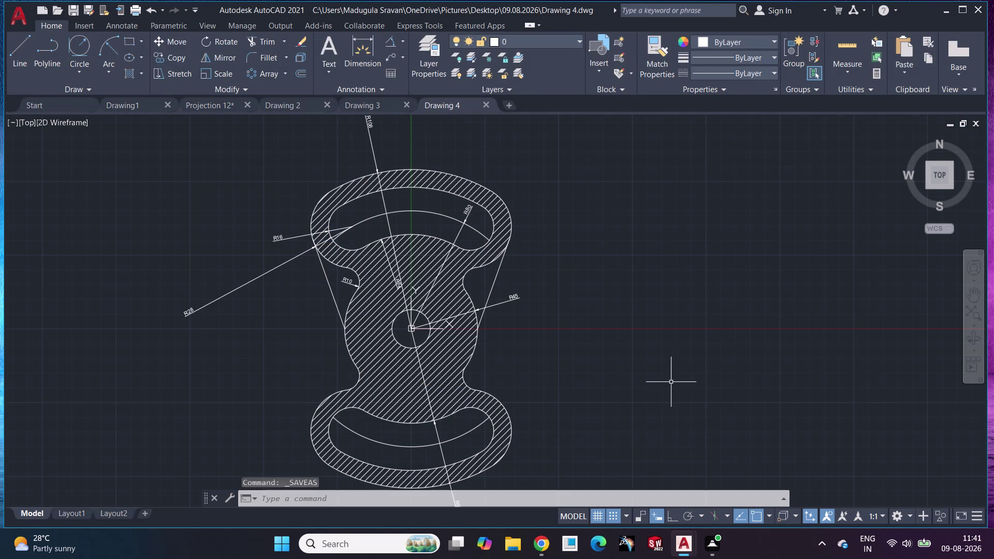